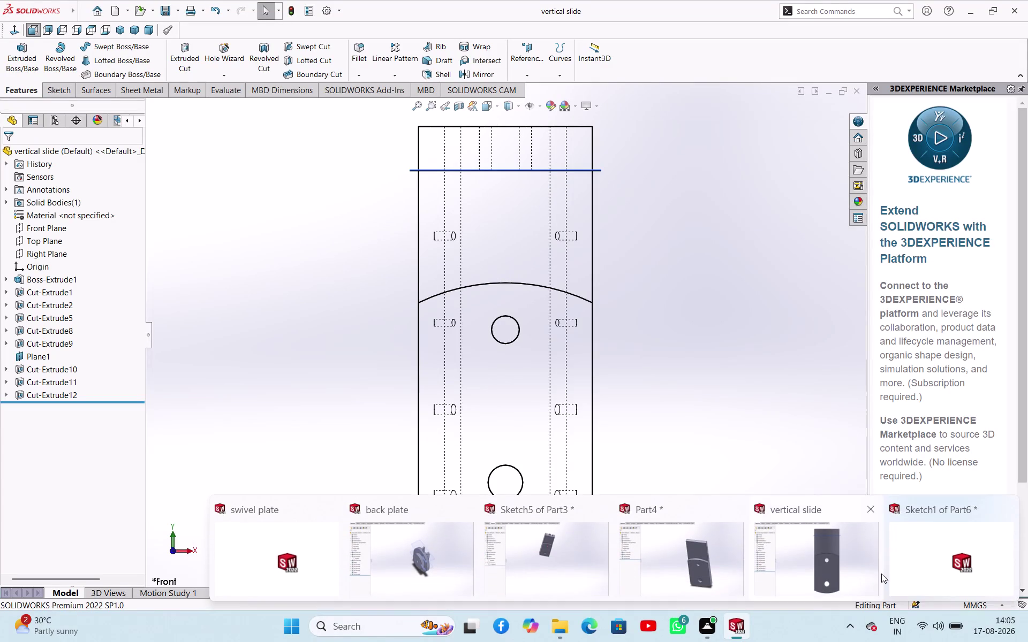
Switch to the 'Sketch1 of Part6' window from the taskbar.
click(926, 565)
scroll(up, 3)
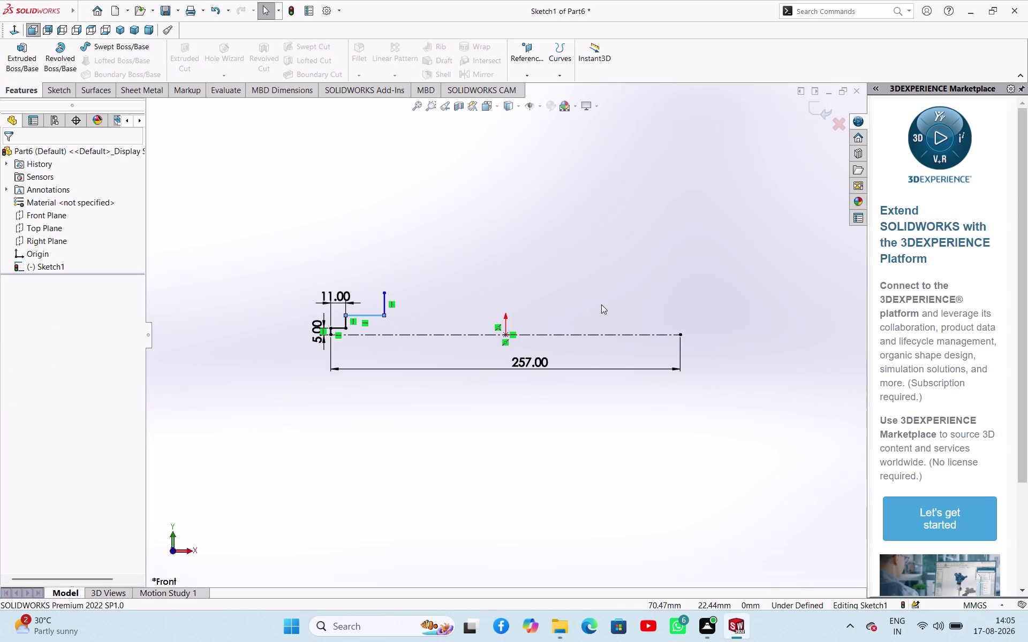
click(368, 321)
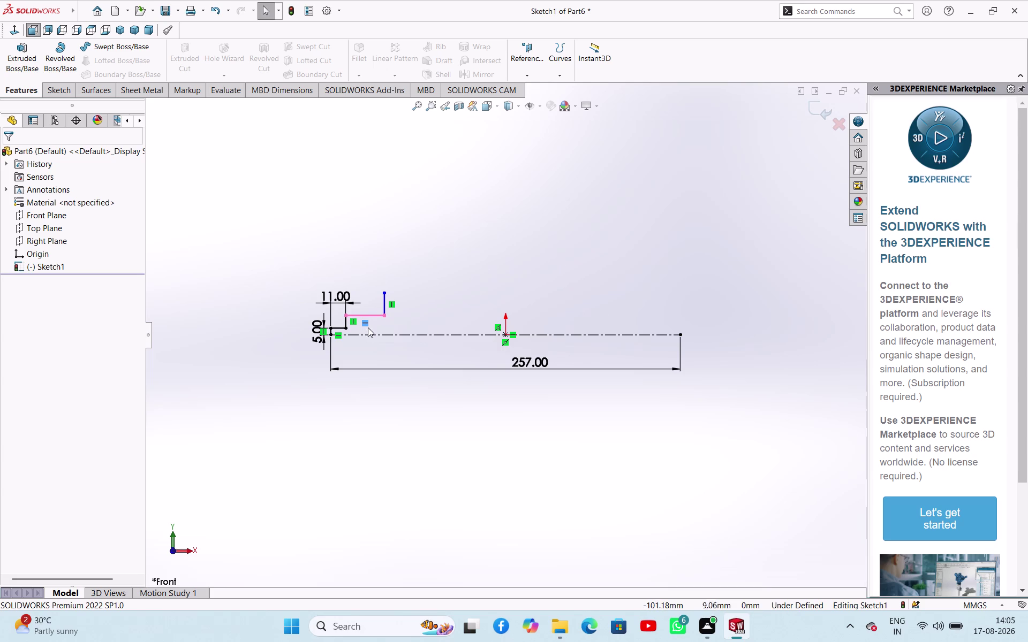
Dimension the raised step line 13/2 (6.5) from the centerline.
right_drag(443, 225, 494, 138)
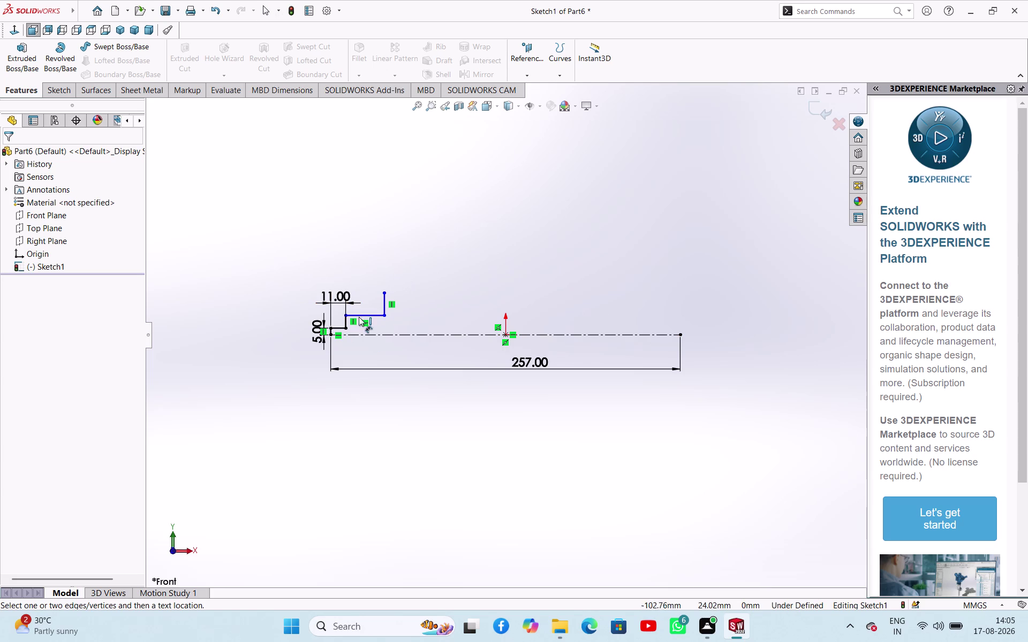
click(371, 316)
click(373, 336)
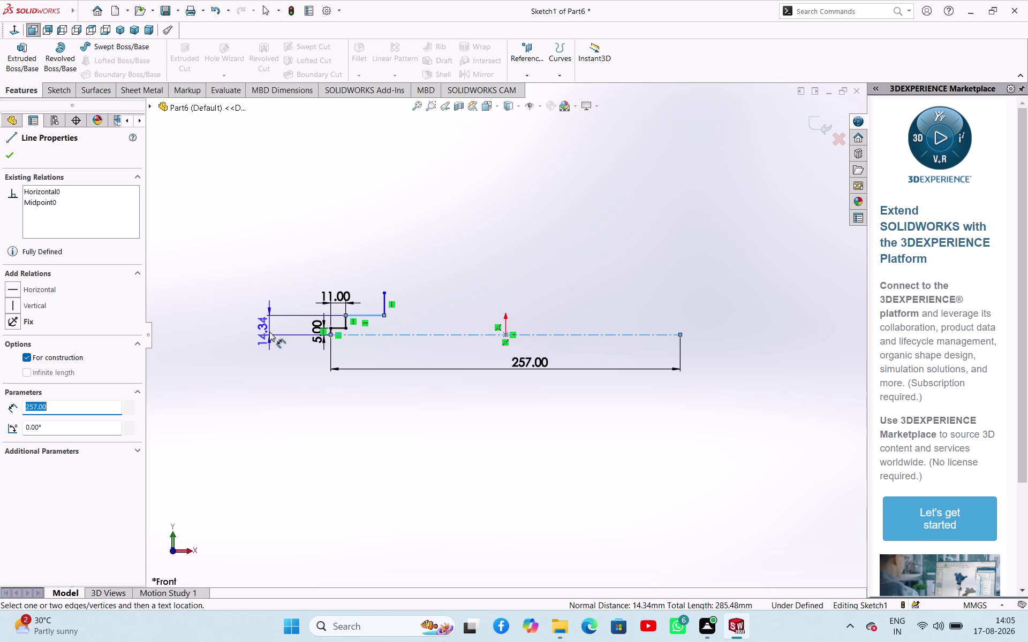
click(269, 332)
text(1)
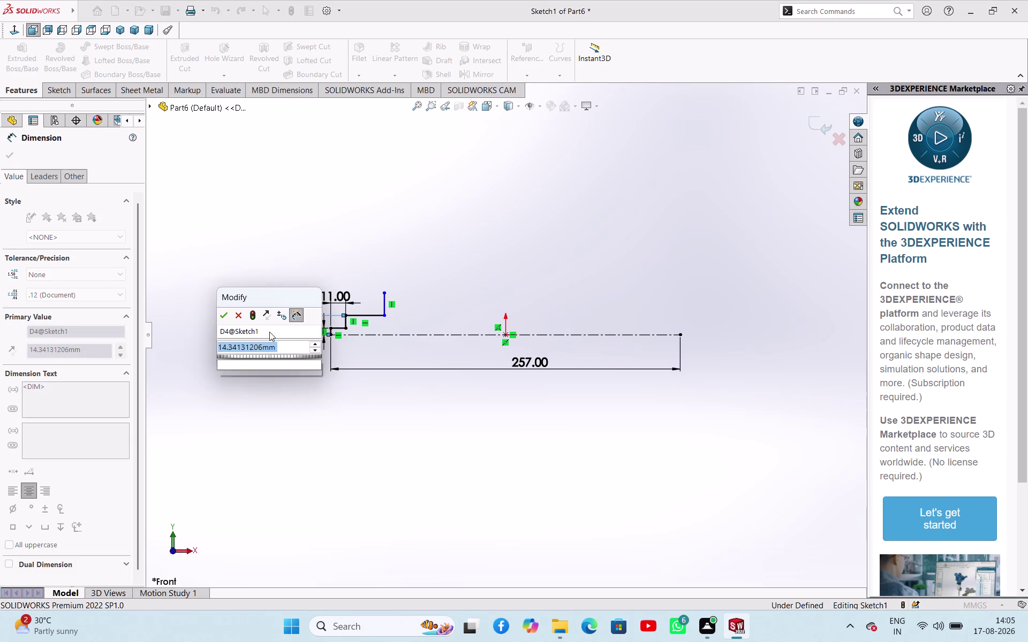
text(3/2)
key(Return)
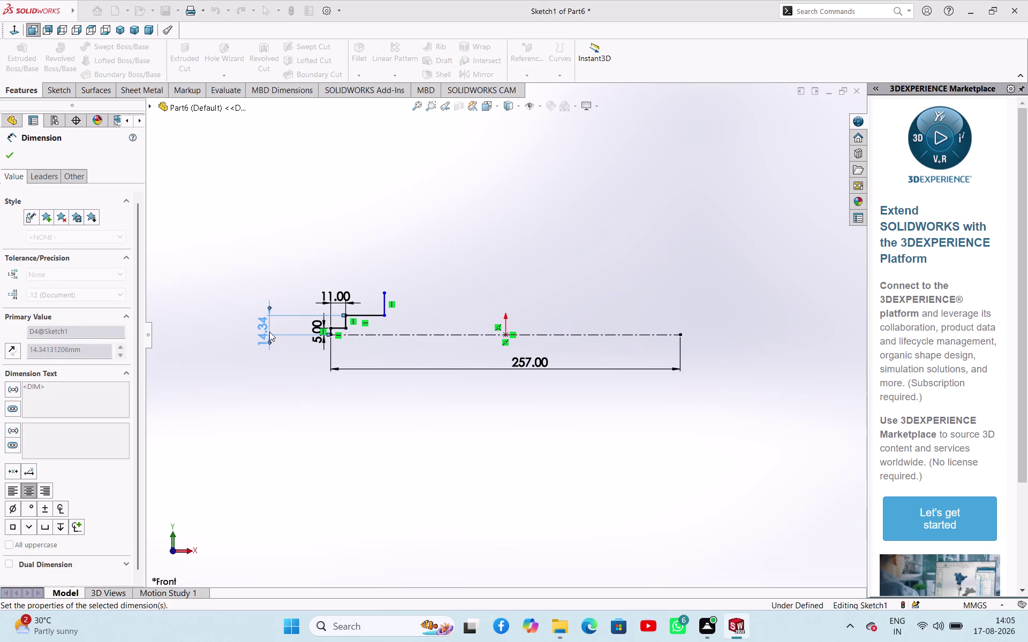
Dimension the next step's length as 24.
scroll(down, 3)
scroll(down, 3)
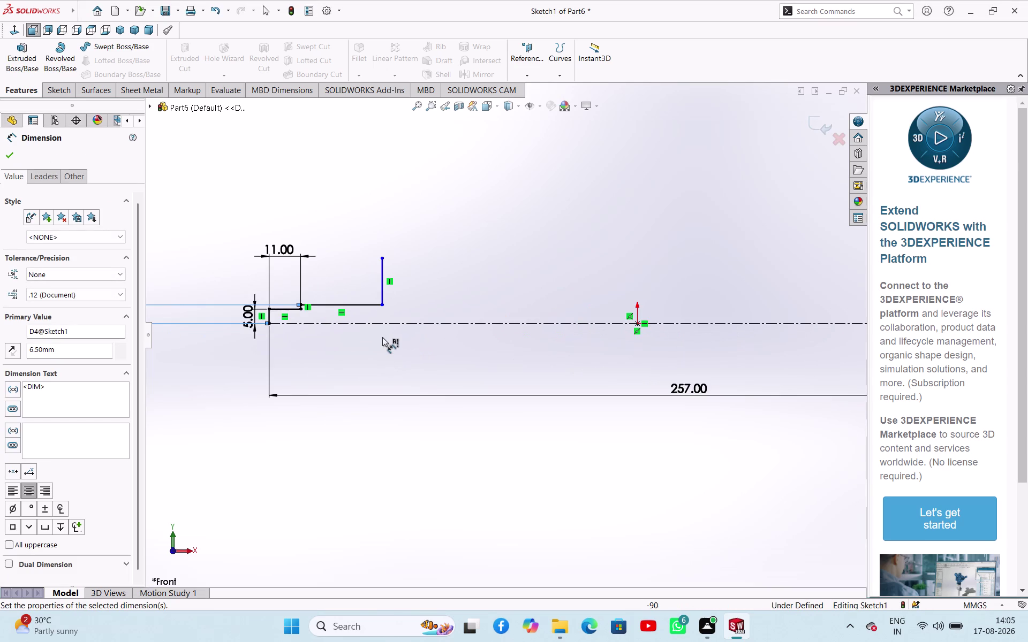
scroll(up, 3)
scroll(down, 3)
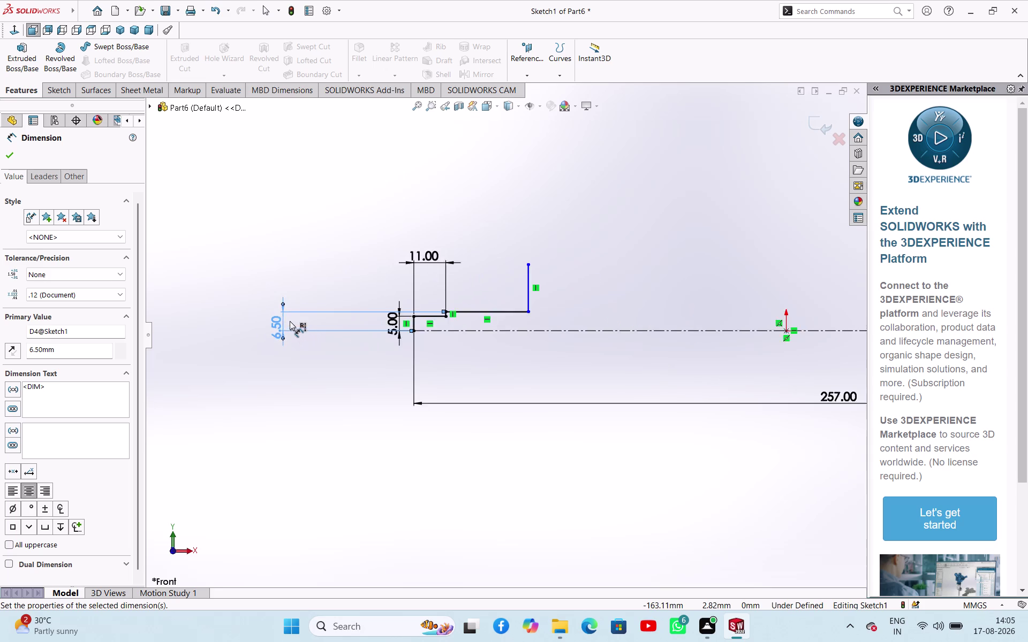
scroll(down, 3)
scroll(down, 3)
click(635, 369)
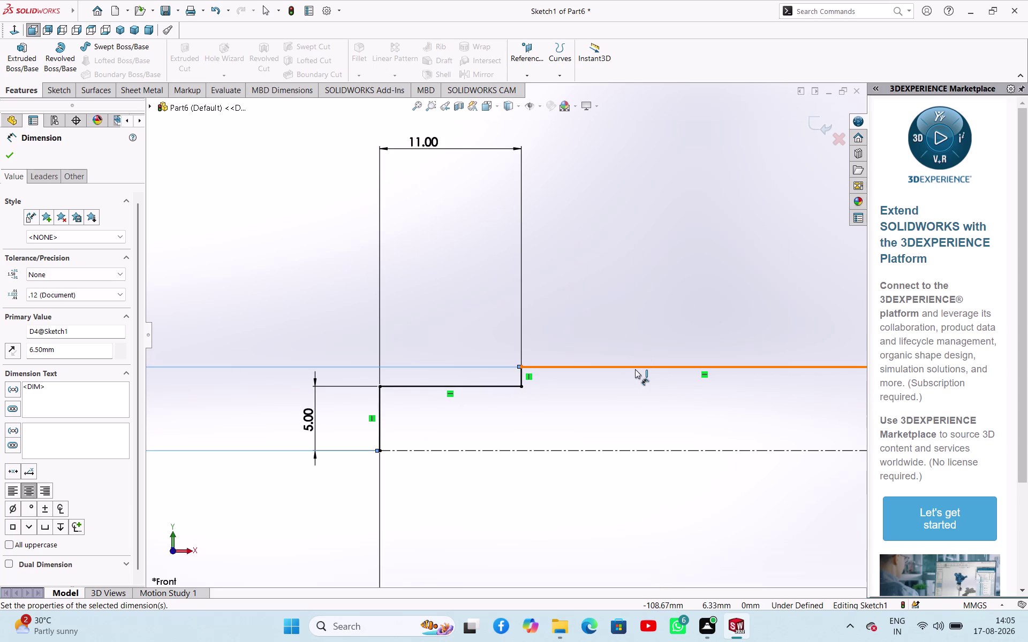
key(Escape)
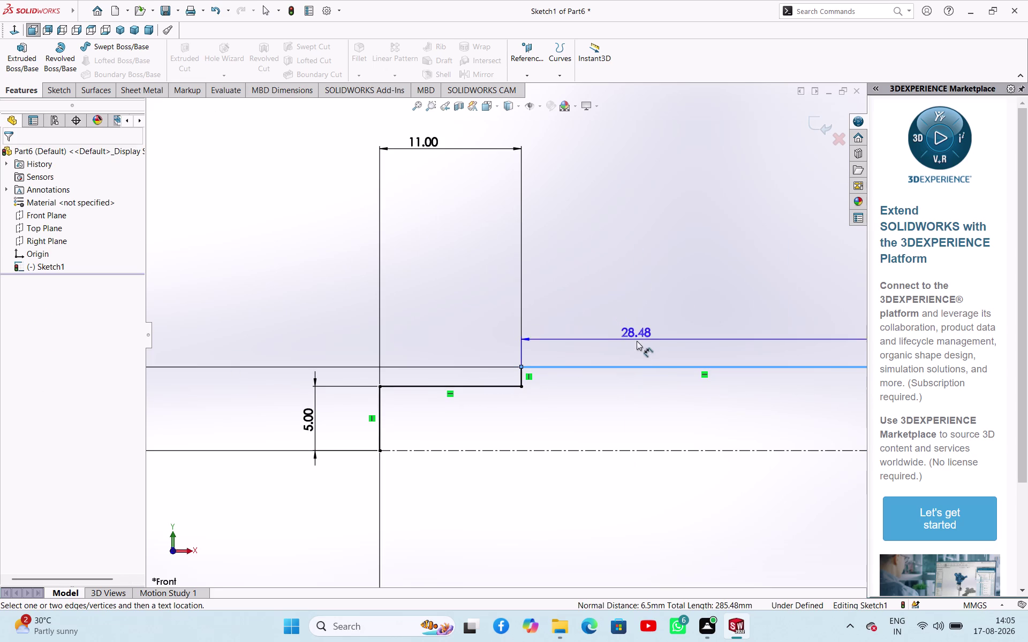
click(636, 289)
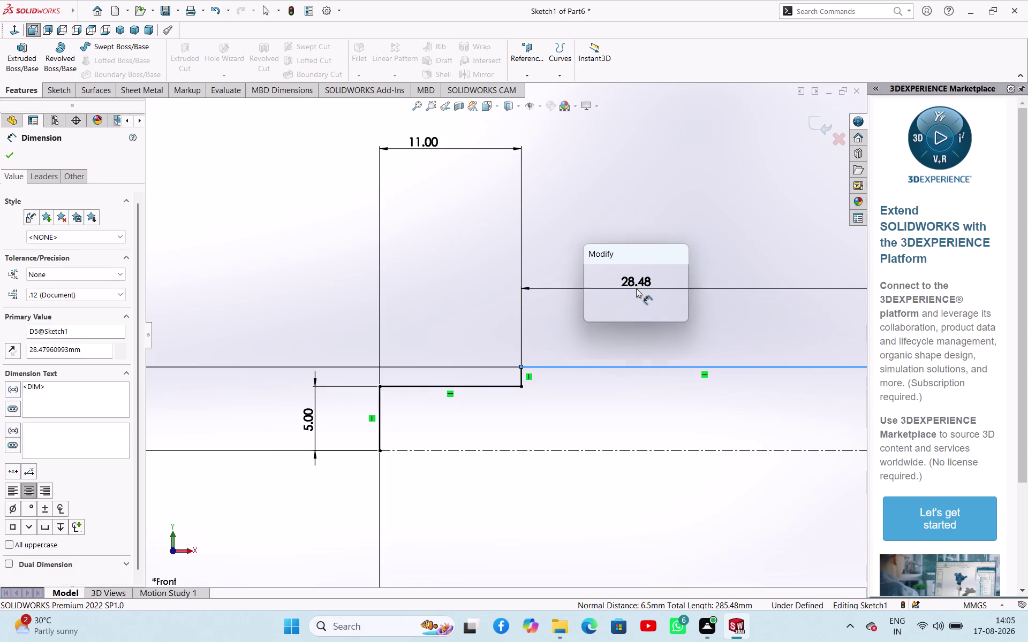
text(24)
key(Return)
Dimension the shoulder height as 8 from the centerline.
scroll(up, 3)
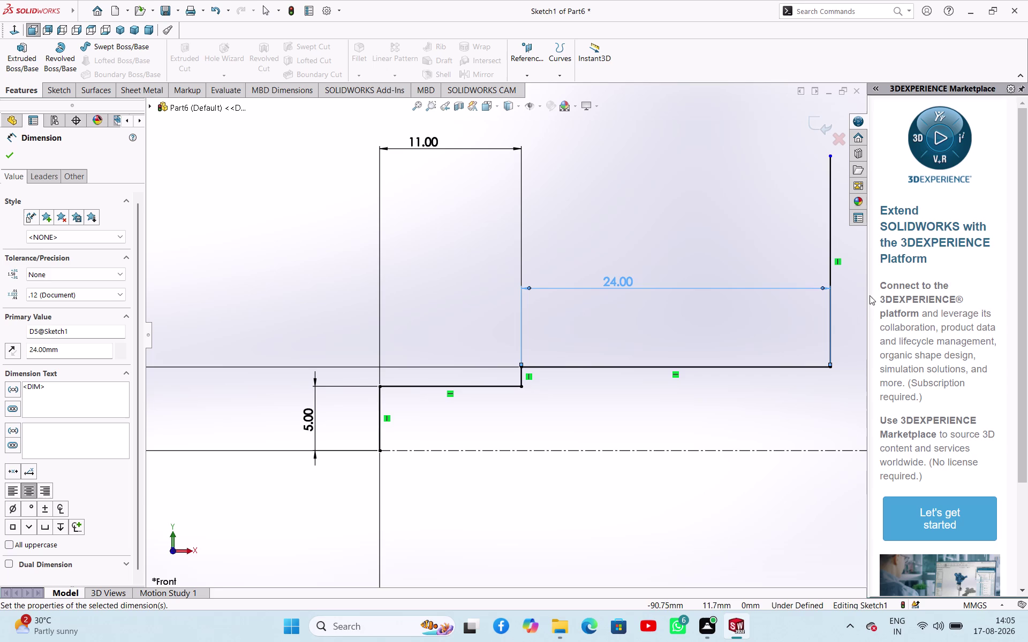
scroll(up, 3)
scroll(down, 3)
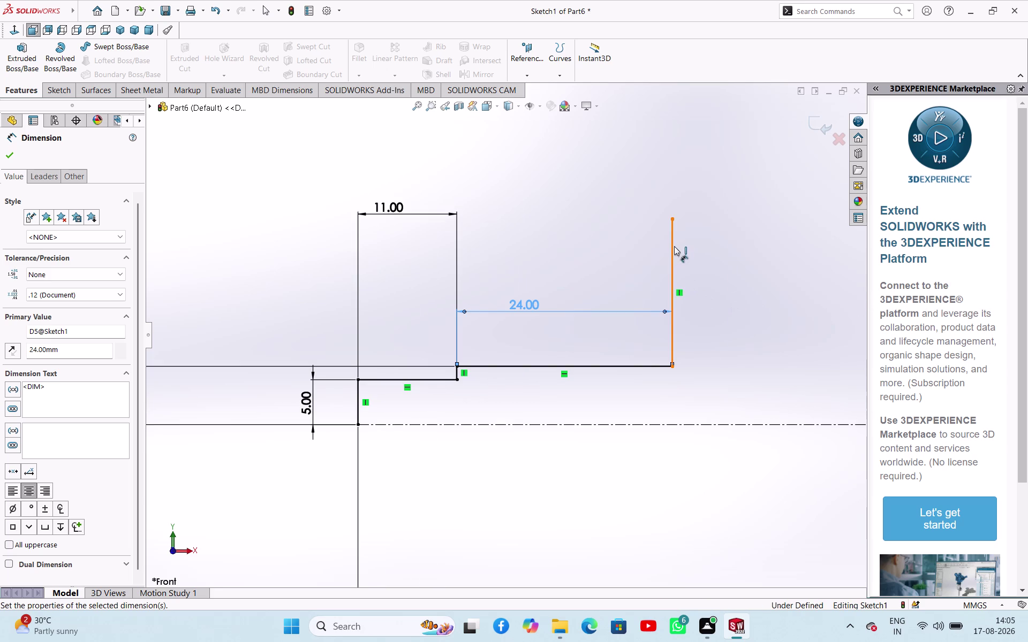
click(672, 218)
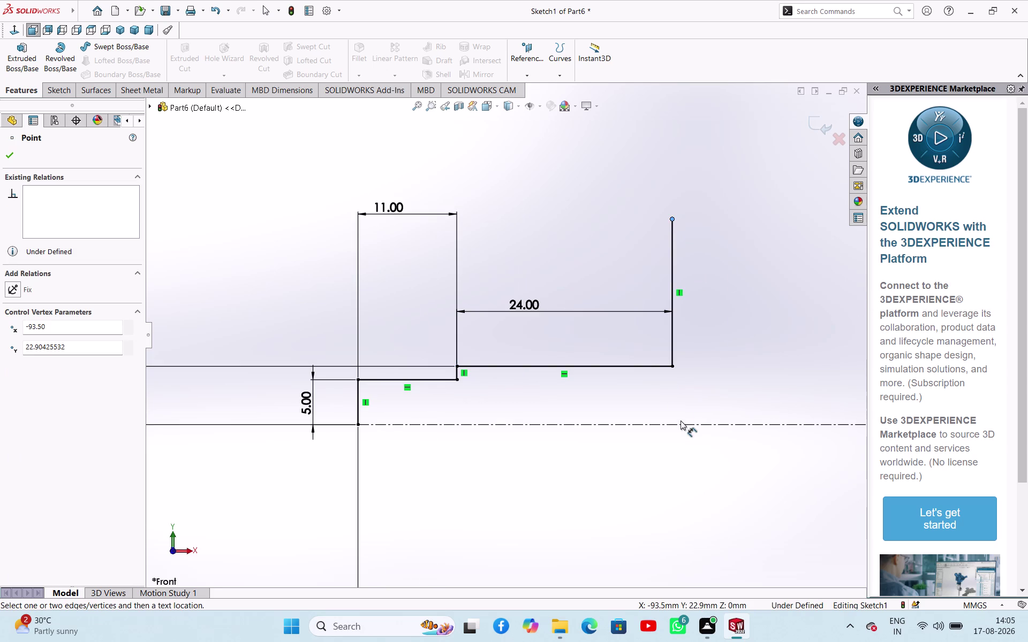
click(681, 428)
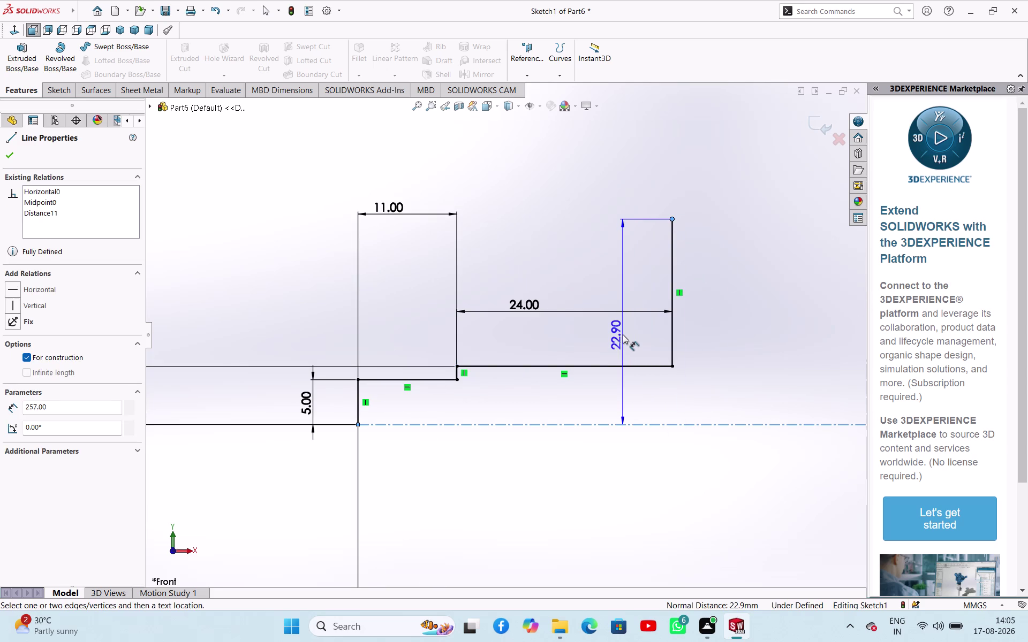
click(622, 335)
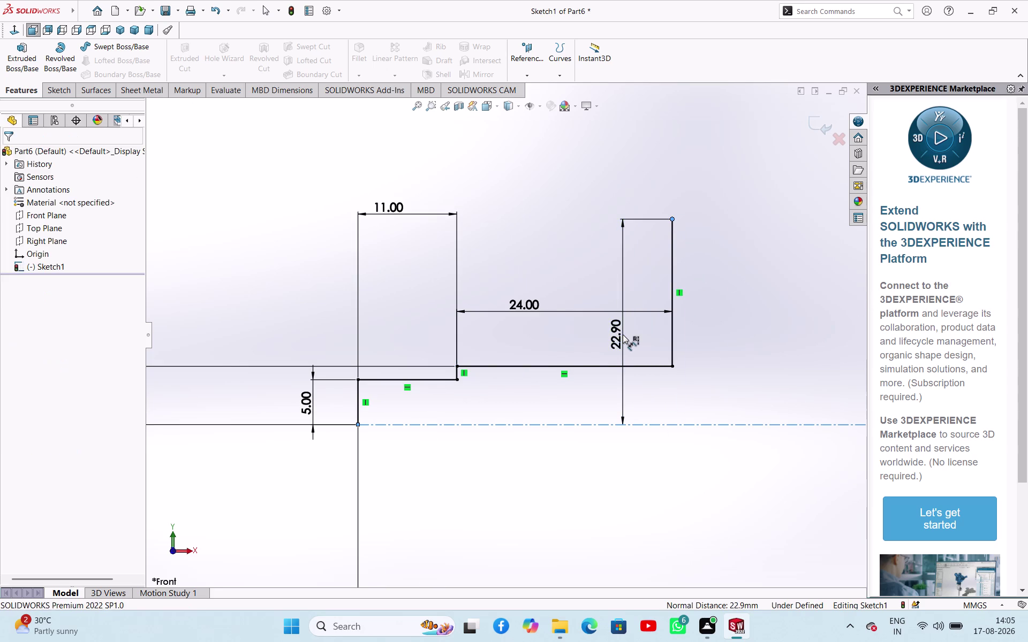
key(8)
key(Return)
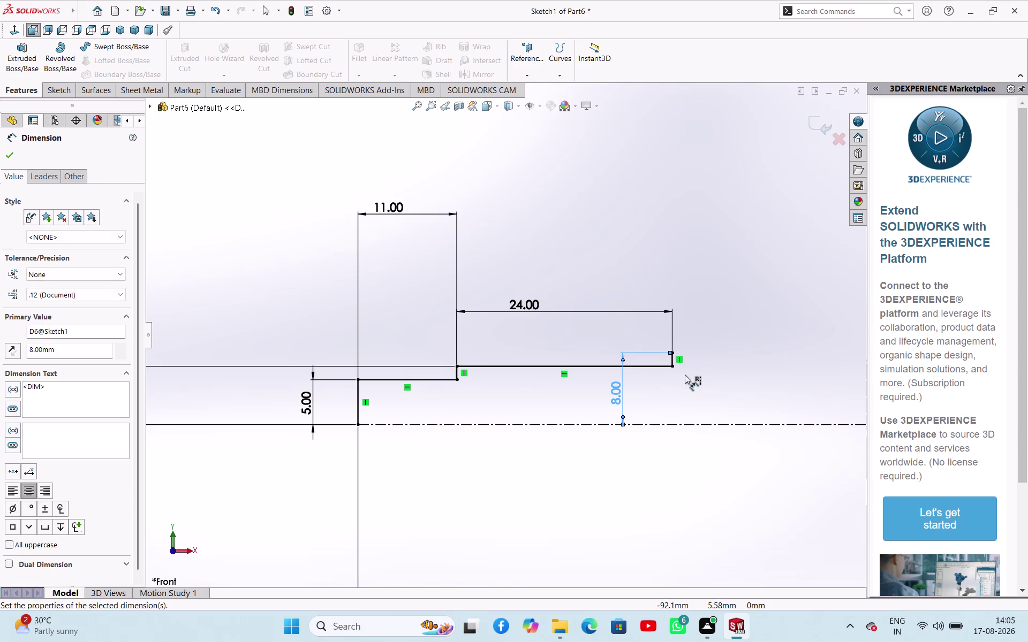
Finish adding dimensions and return to line sketching.
scroll(down, 3)
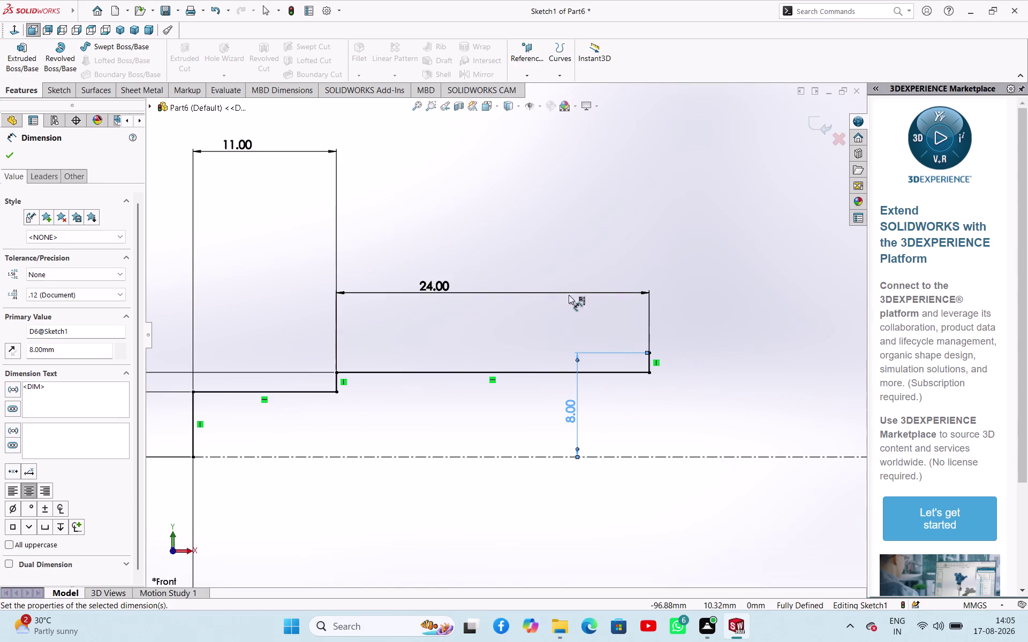
right_click(517, 260)
click(530, 290)
right_drag(664, 235, 607, 255)
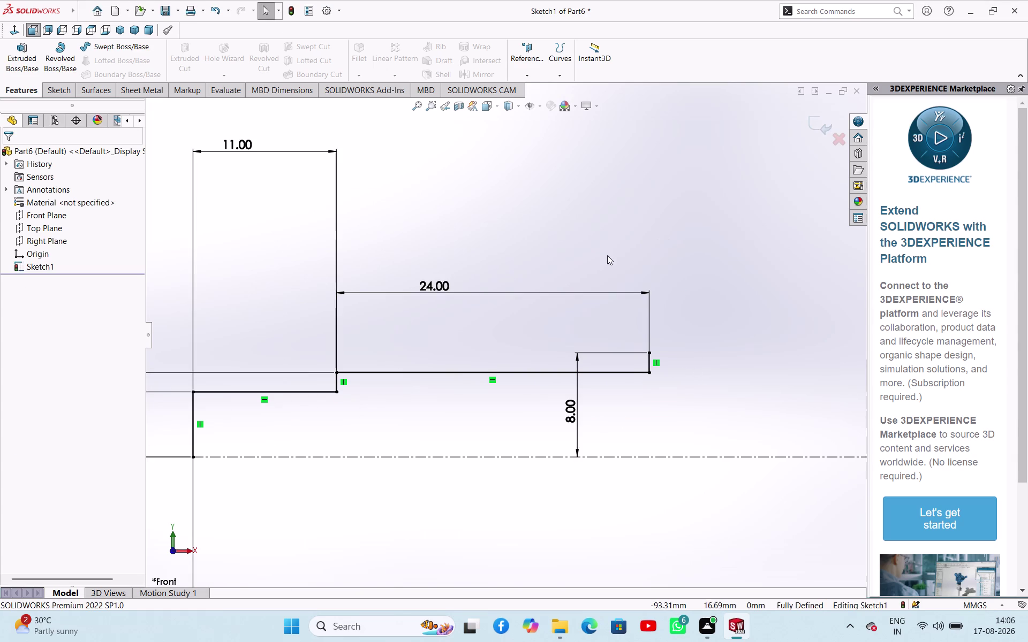
right_drag(607, 255, 606, 257)
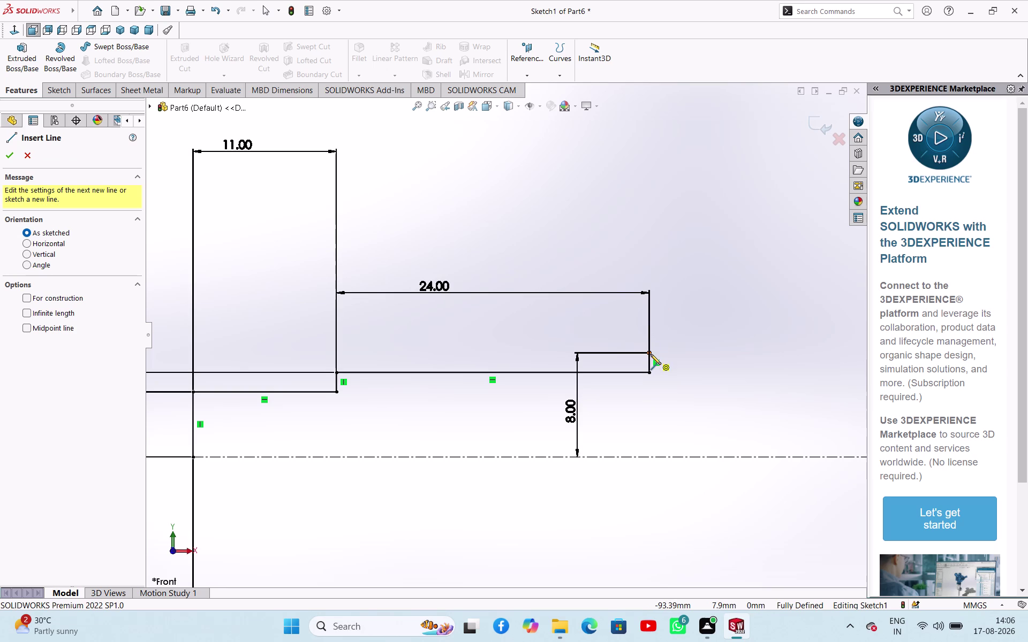
Sketch a stepped line chain past the shoulder that dips into a groove.
click(651, 354)
click(690, 351)
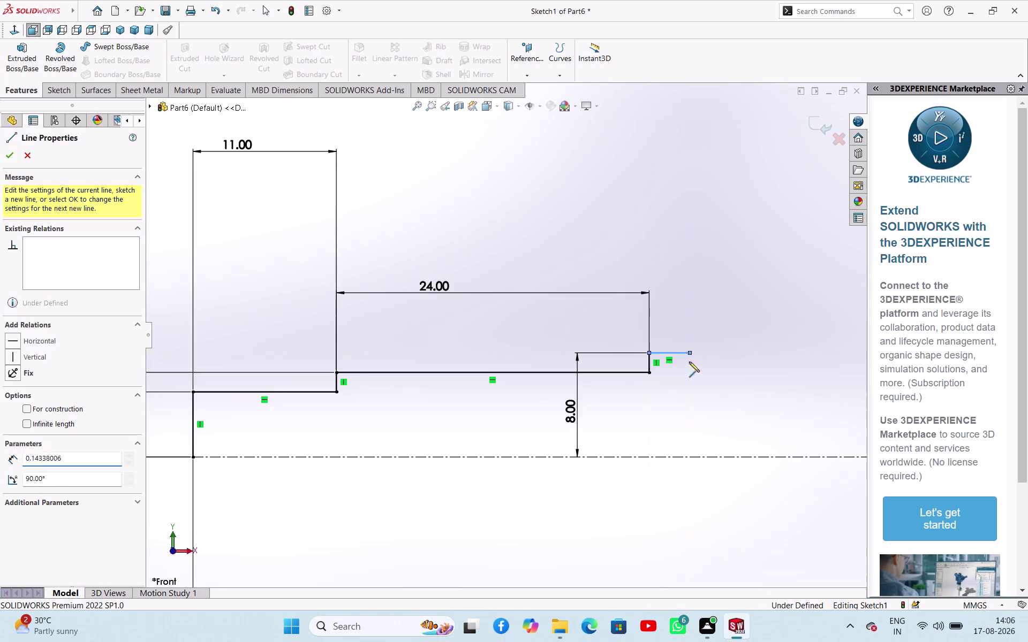
click(689, 390)
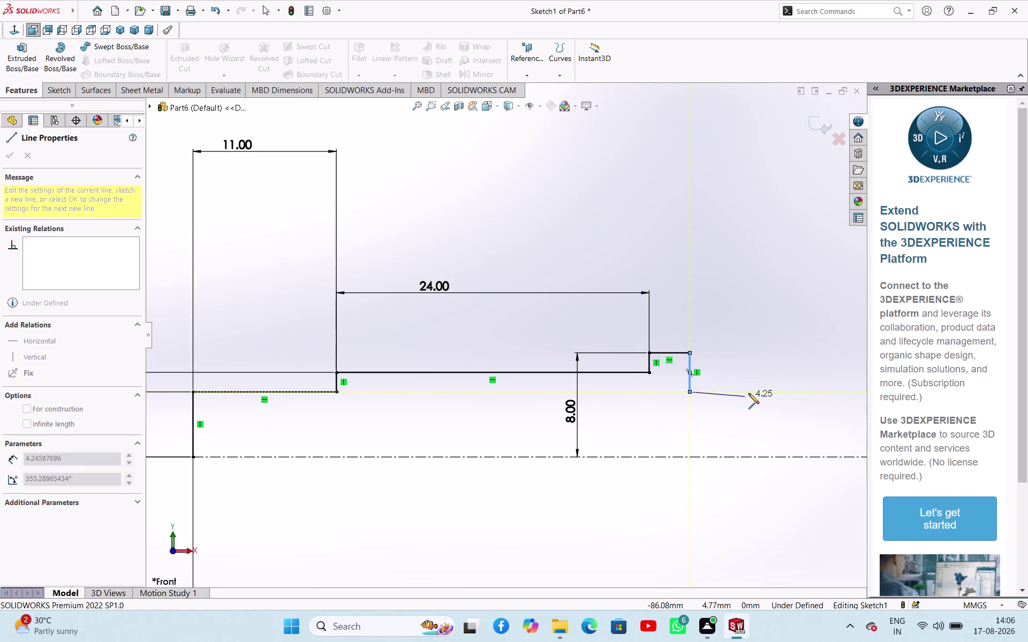
click(753, 391)
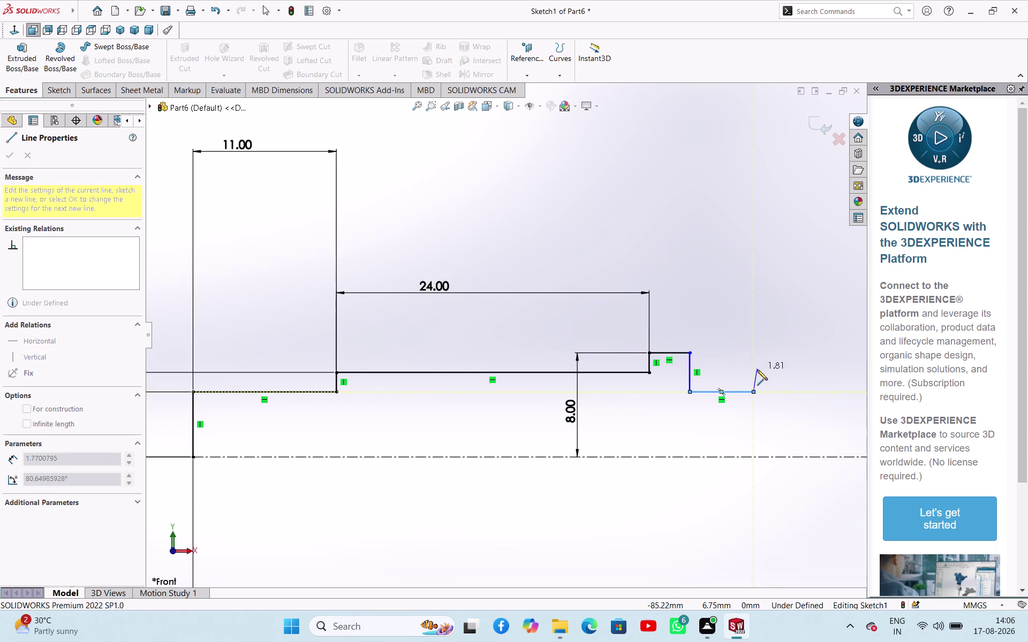
click(753, 374)
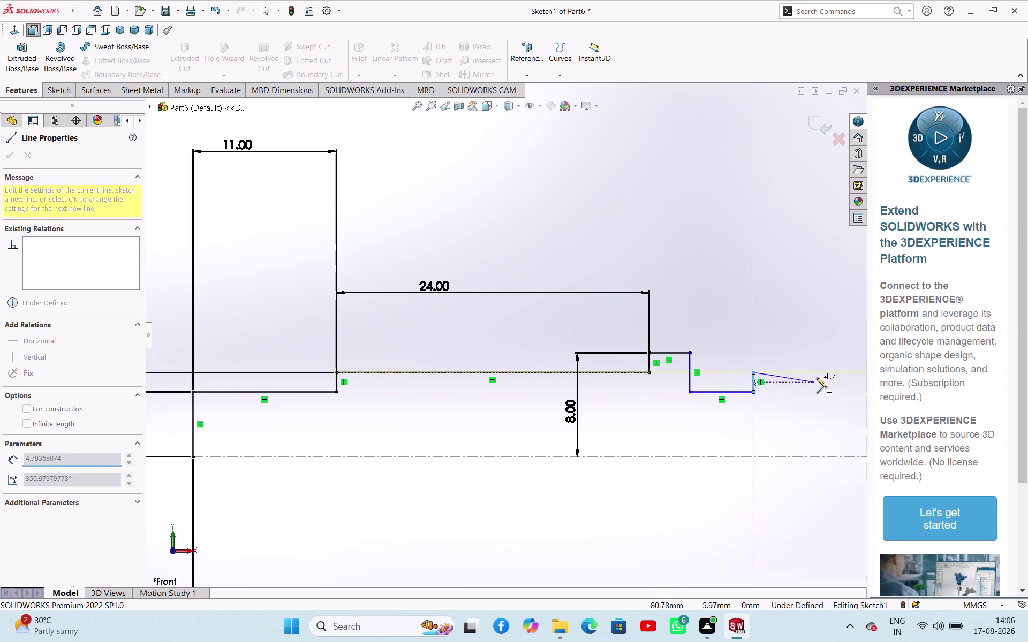
click(831, 374)
right_click(809, 248)
click(815, 258)
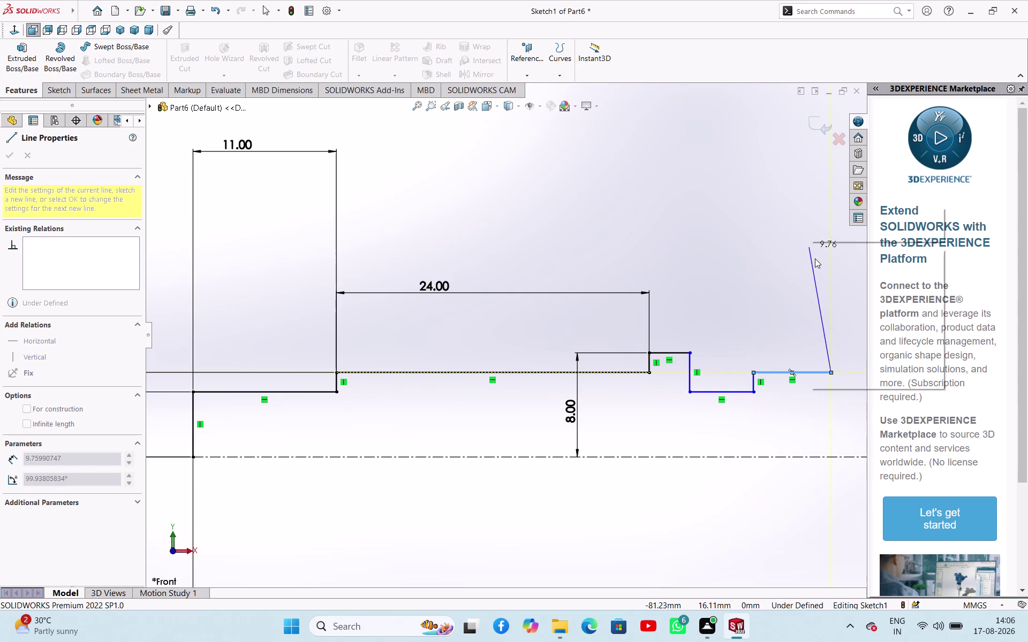
Dimension the short top segment's length as 6.
right_drag(792, 293, 799, 212)
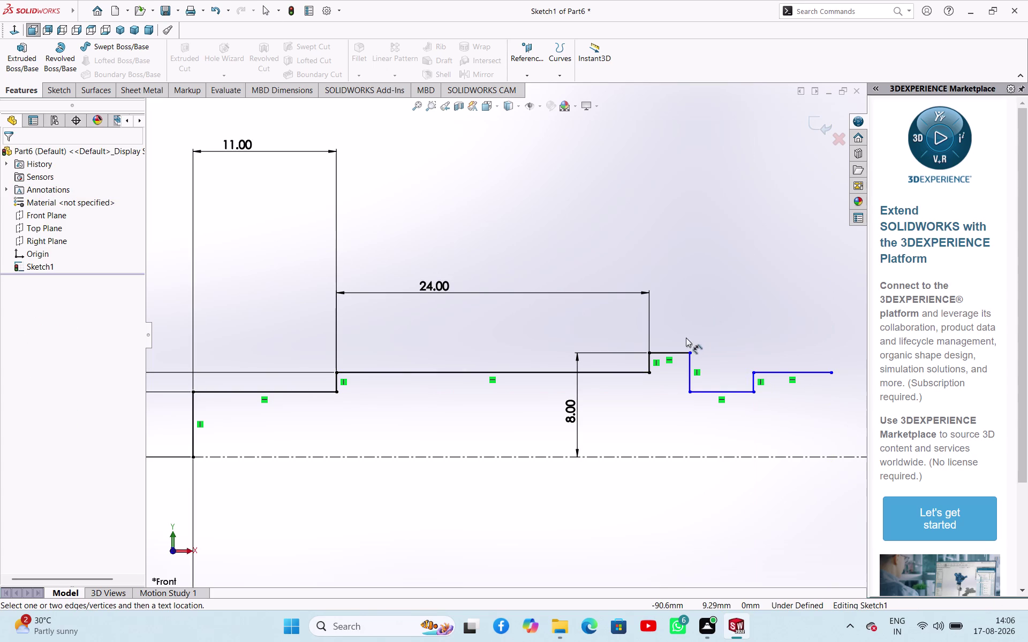
click(674, 354)
click(694, 305)
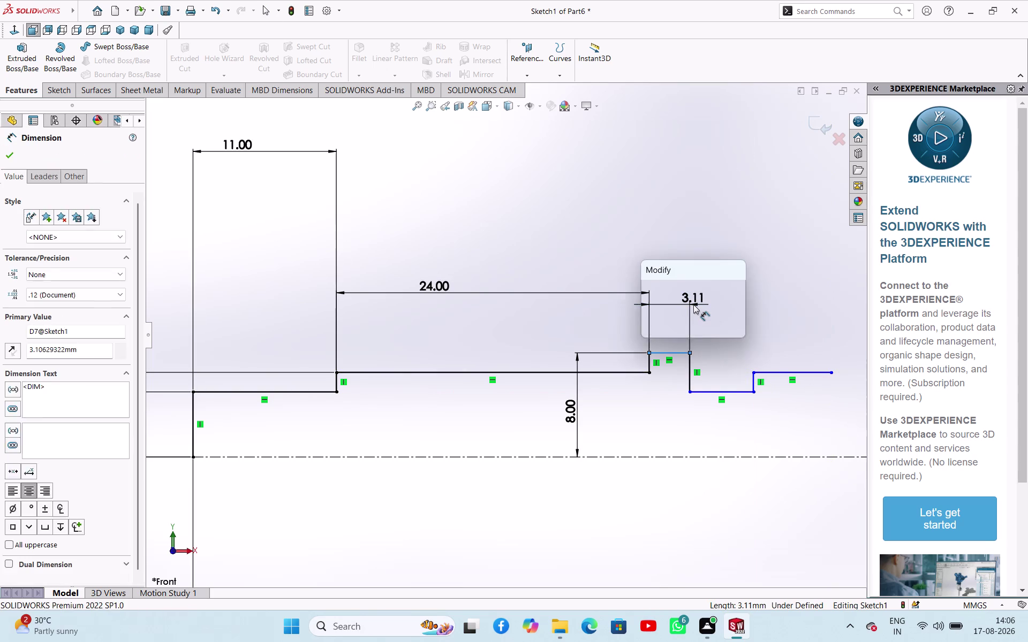
key(6)
key(Return)
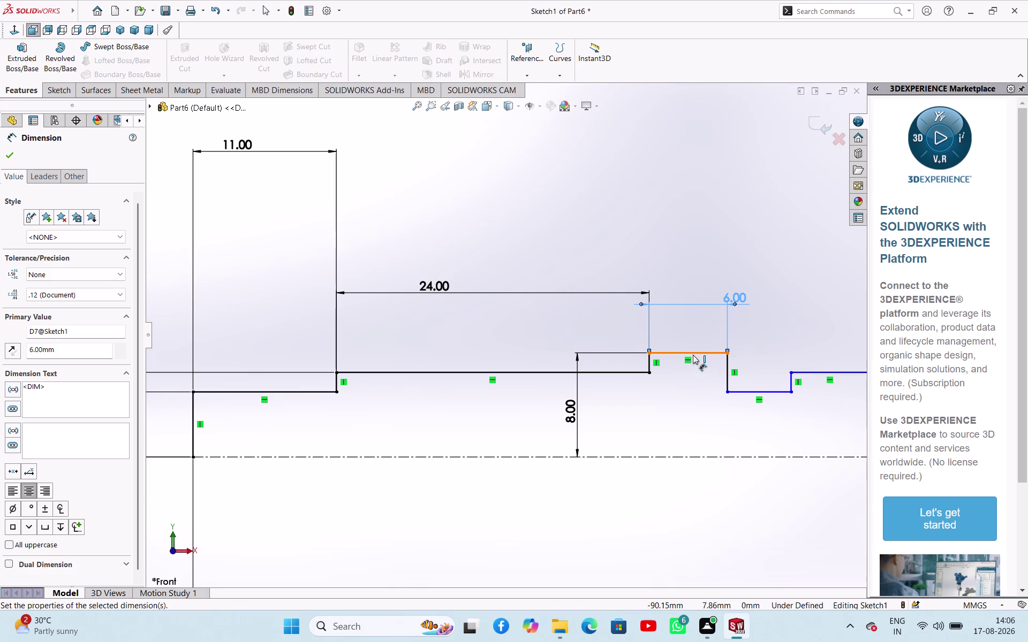
Try a centerline height dimension on that segment, then discard it as redundant.
click(693, 355)
click(680, 455)
click(659, 423)
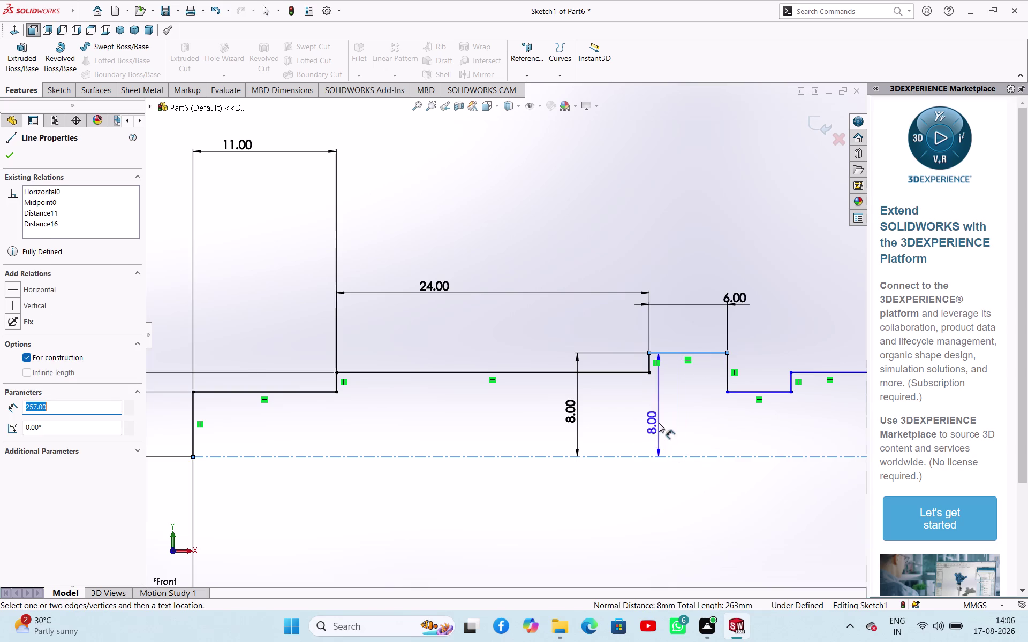
key(1)
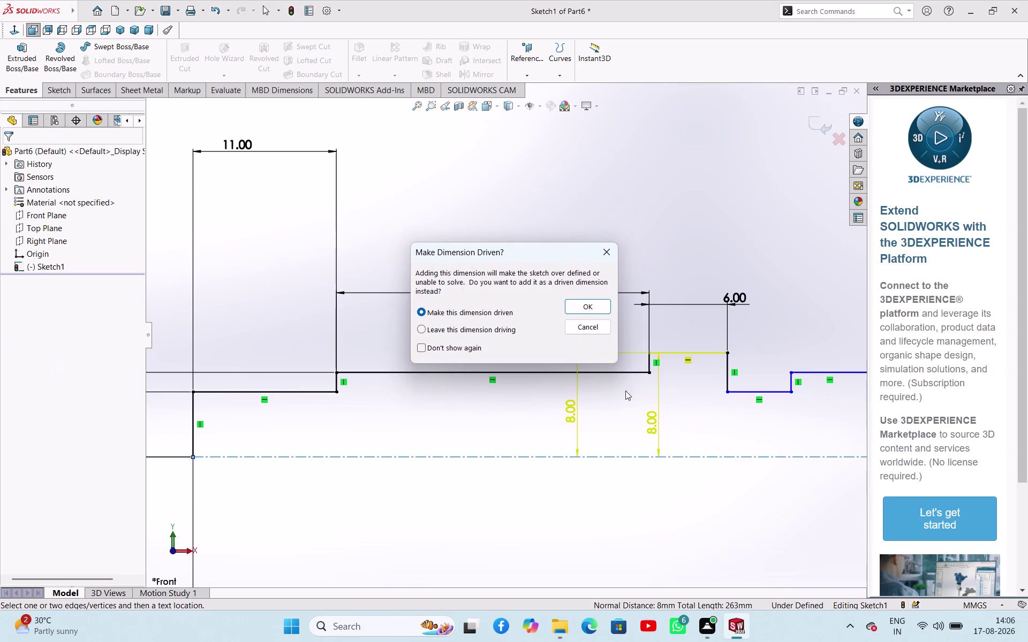
click(597, 324)
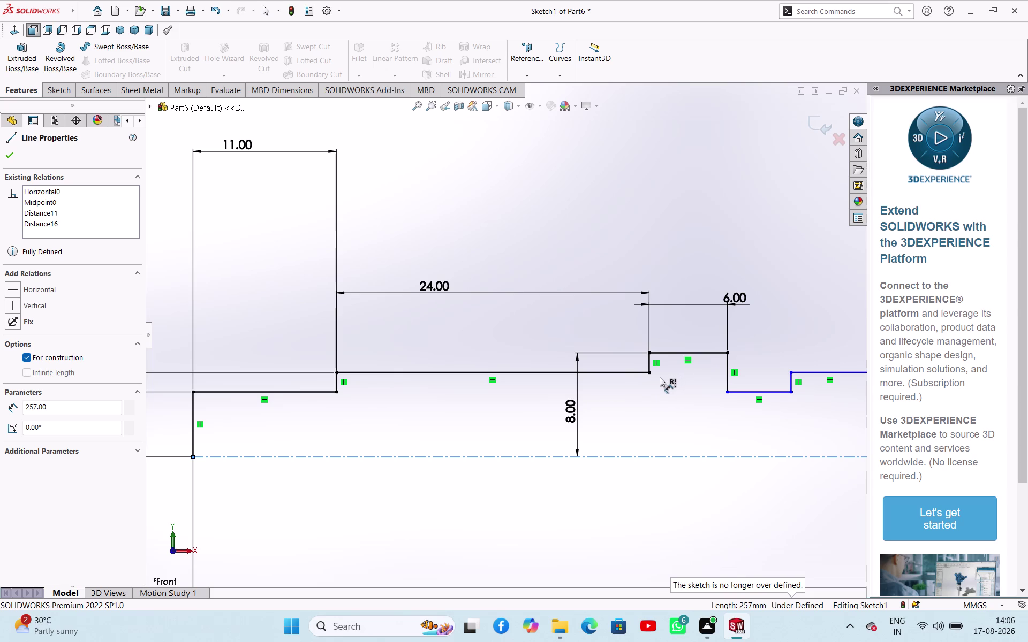
key(Escape)
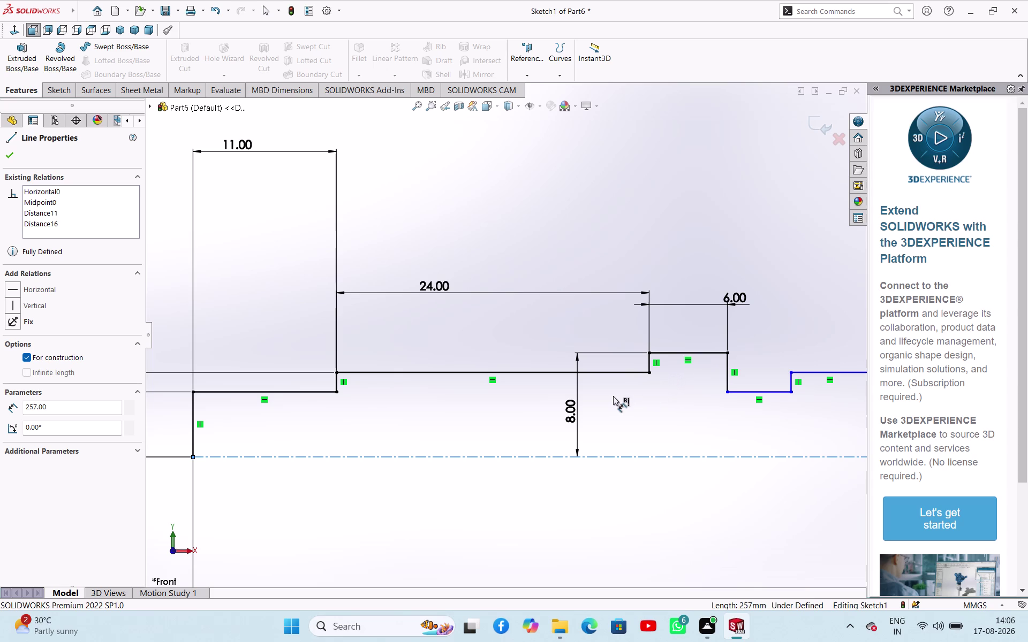
key(Escape)
key(Escape)
Delete the 8 mm shoulder height dimension.
click(576, 406)
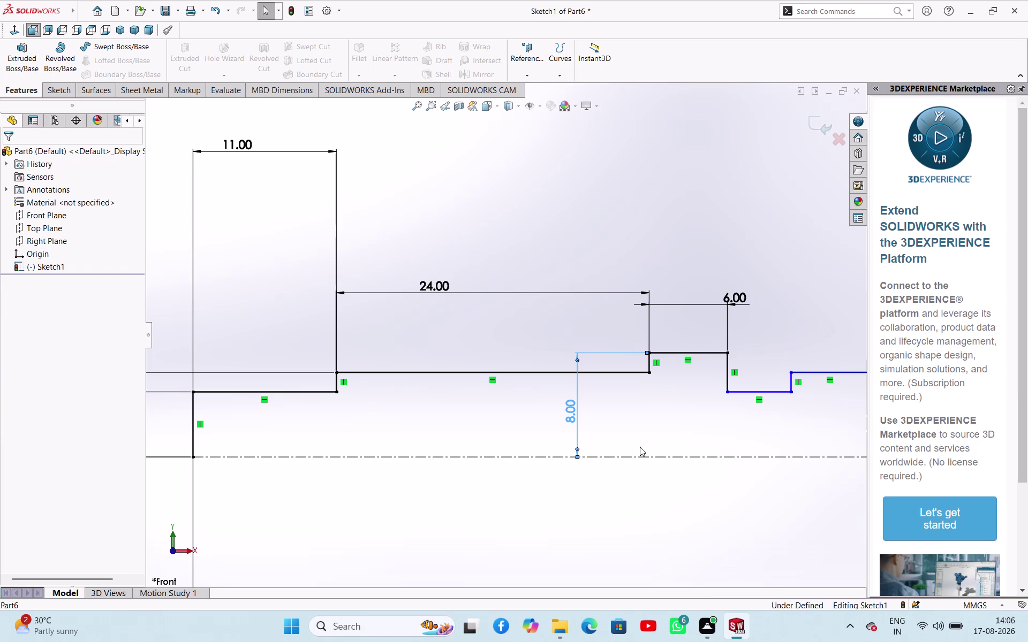
key(Delete)
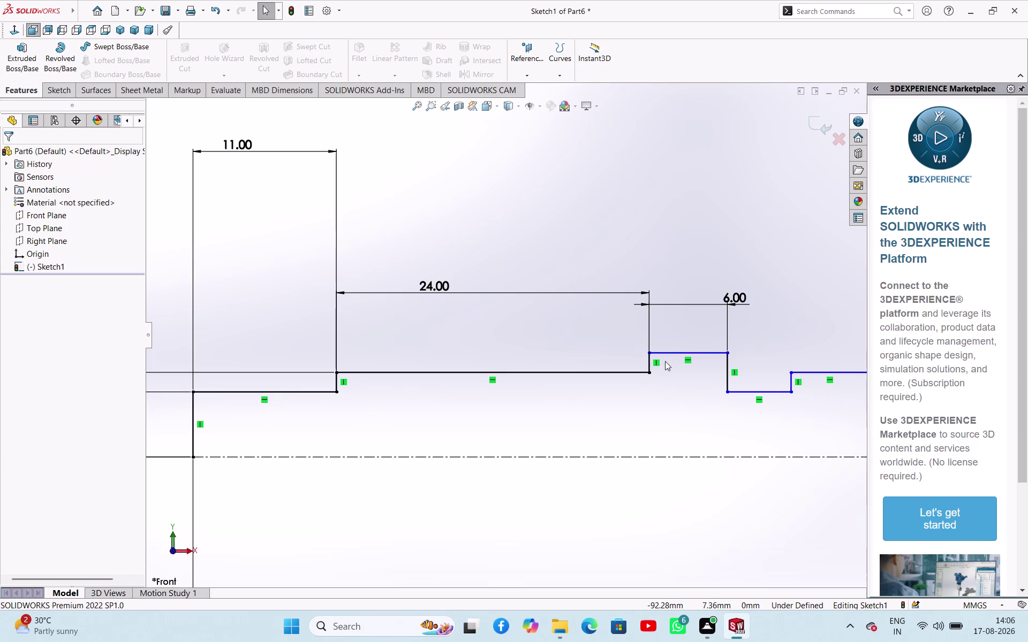
scroll(up, 3)
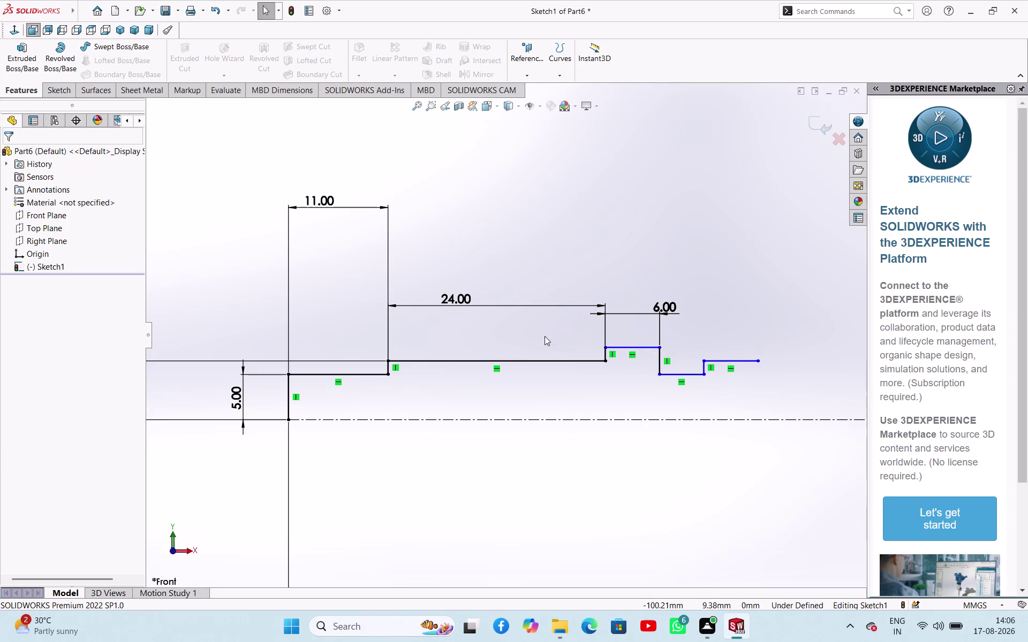
Attempt a 6.50 height dimension on the second step and dismiss the over-defining warning.
right_drag(517, 336, 571, 274)
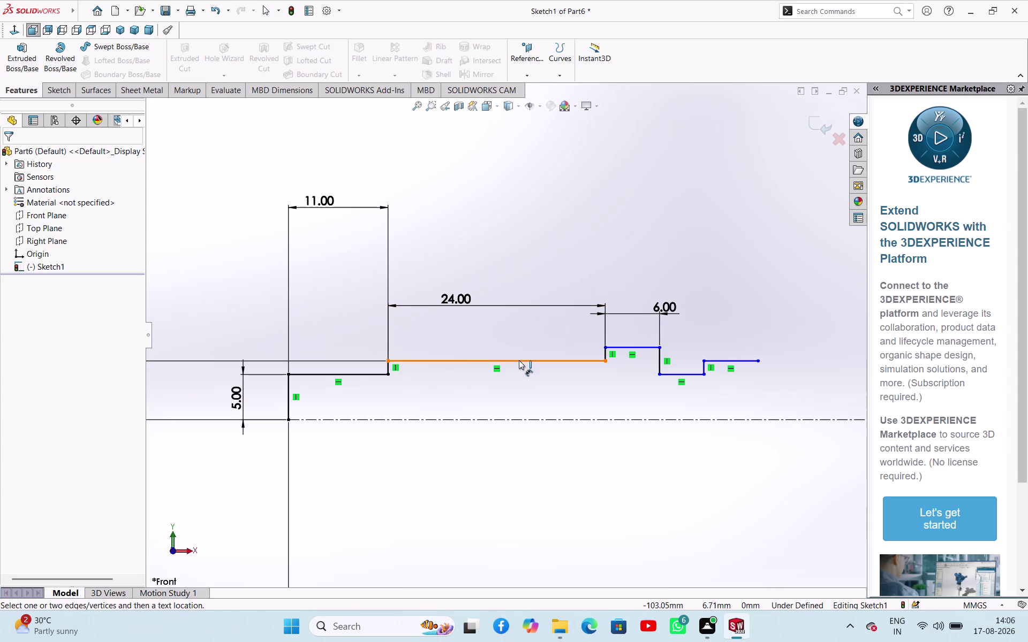
click(519, 362)
click(503, 421)
click(504, 400)
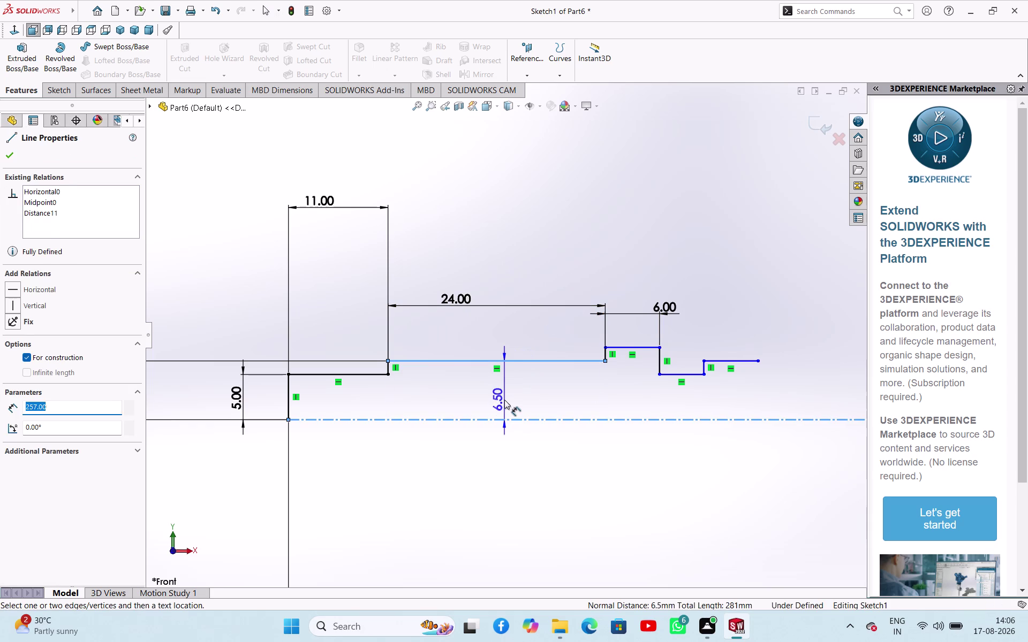
click(607, 256)
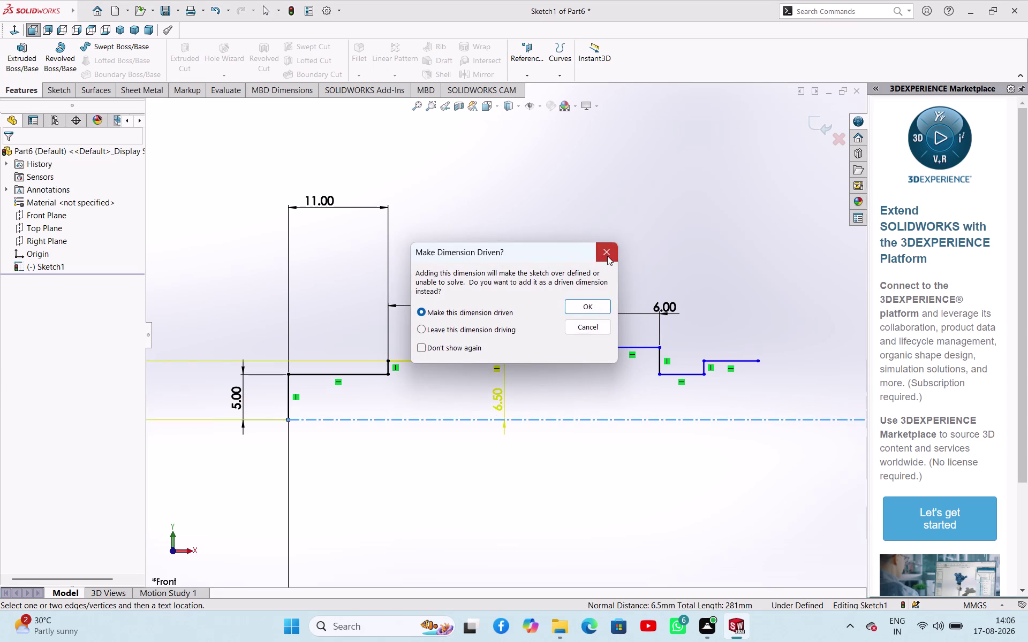
click(552, 306)
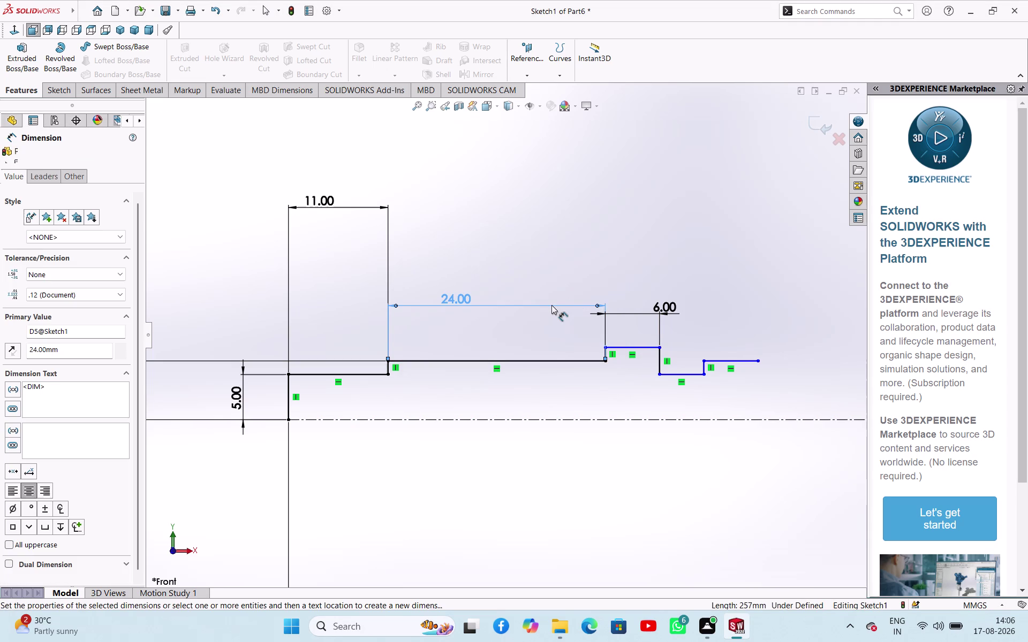
Delete the 24, 6, 11 and 5 mm dimensions from the profile.
key(Delete)
click(636, 313)
key(Delete)
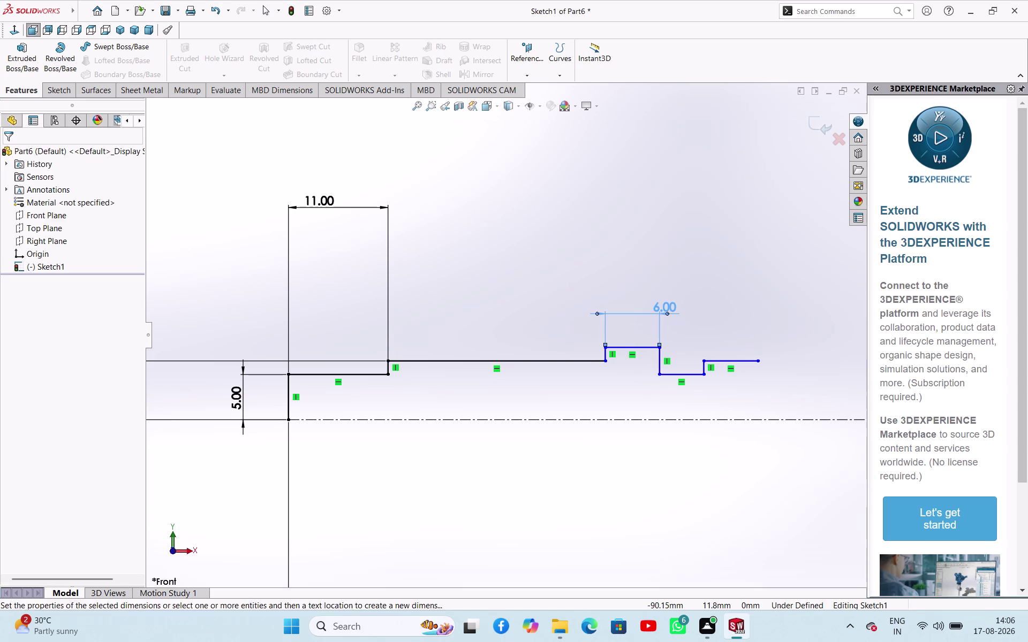
click(325, 198)
key(Delete)
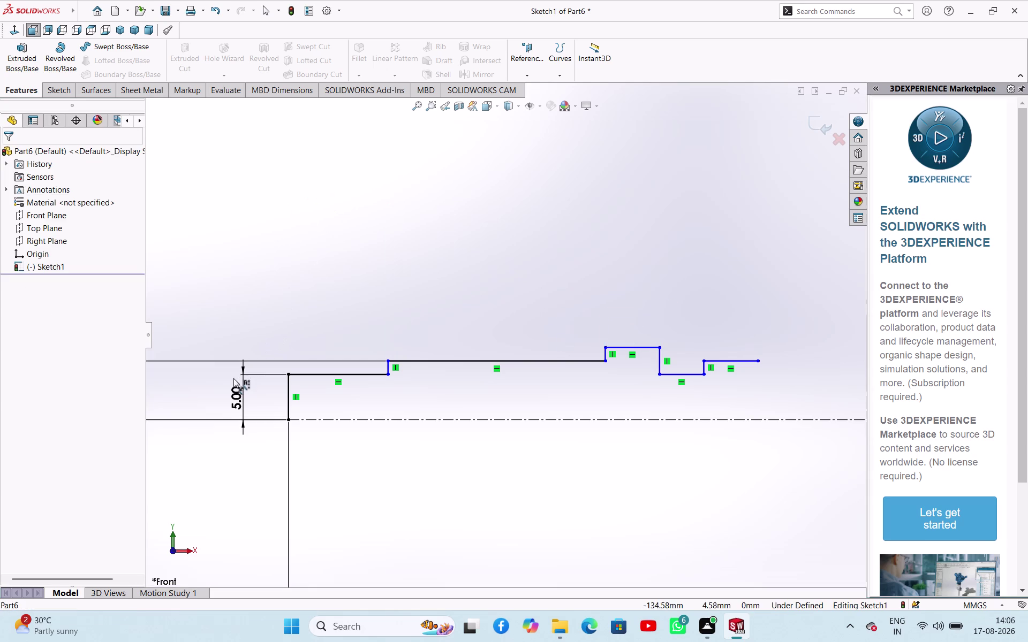
click(242, 384)
key(Delete)
click(248, 361)
key(Delete)
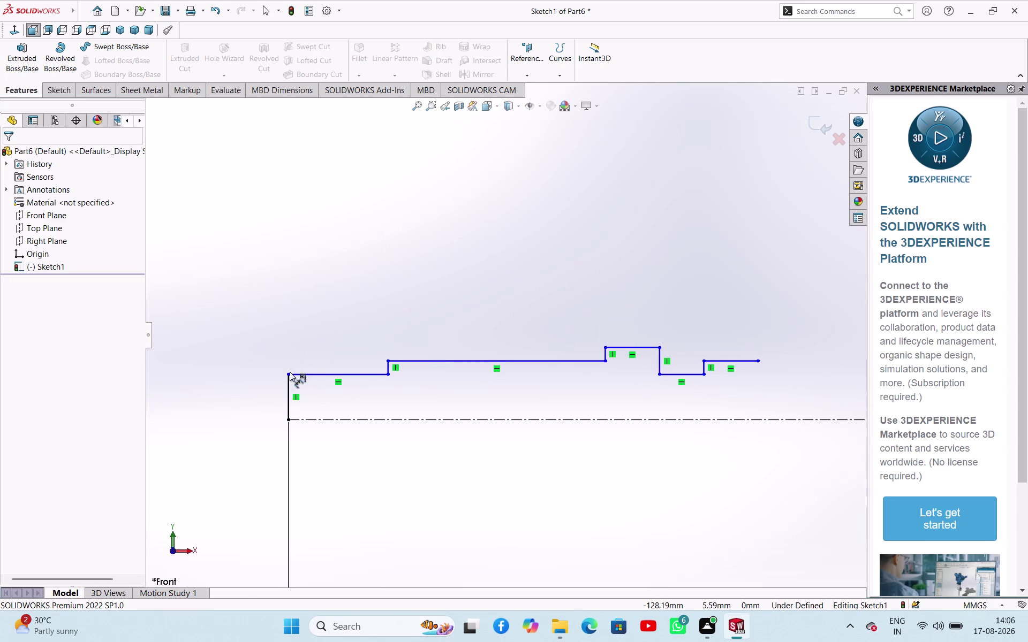
click(290, 387)
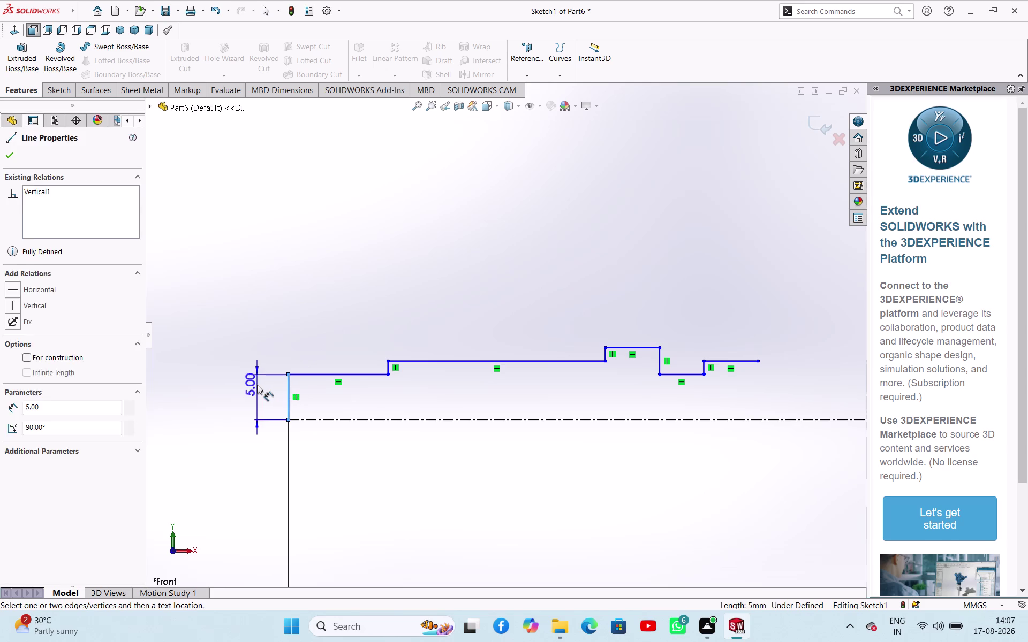
Dimension the first vertical line as 5 and the first step as 11 long.
click(257, 385)
click(214, 370)
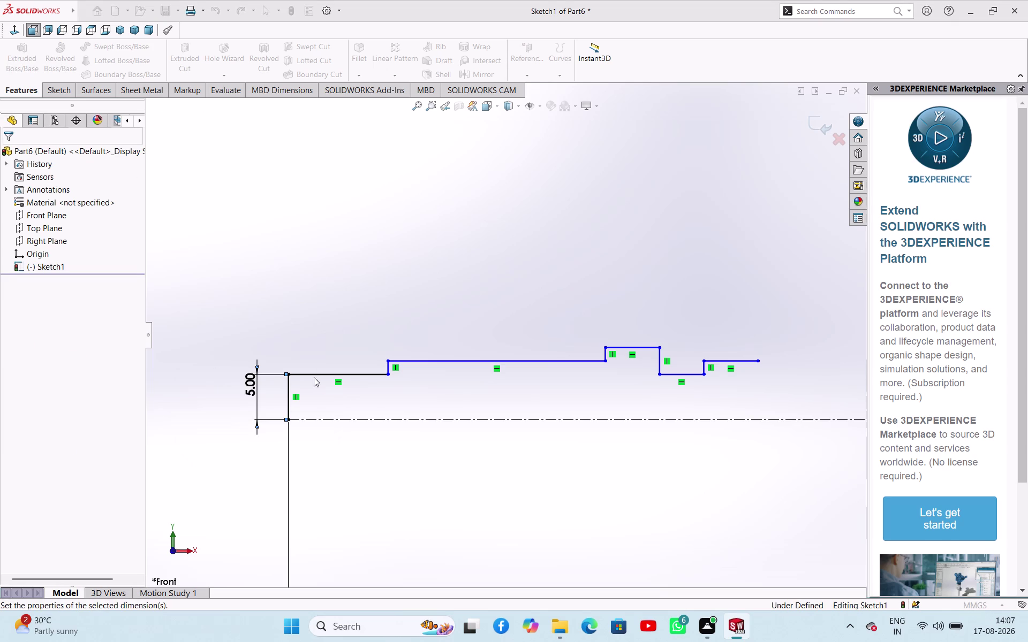
click(322, 372)
click(322, 337)
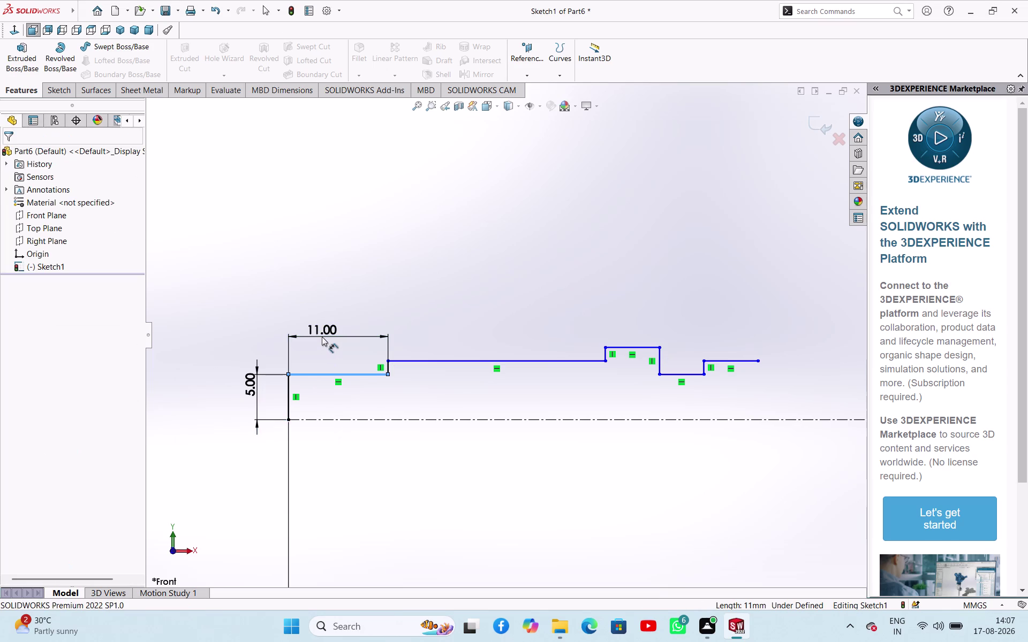
click(275, 323)
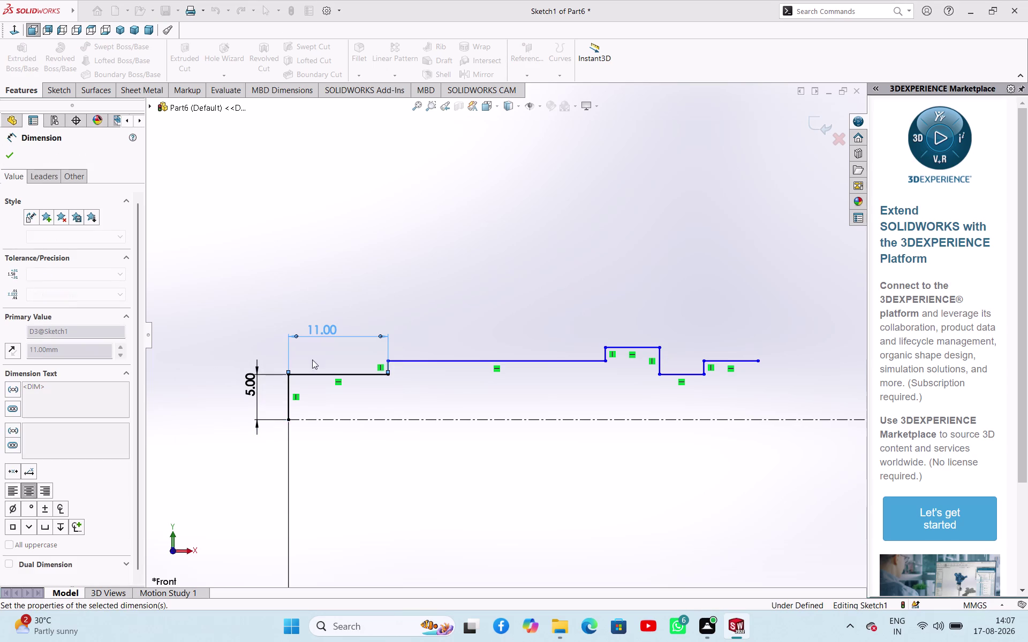
Dimension the second step 6.5 from the centerline.
click(413, 362)
click(416, 418)
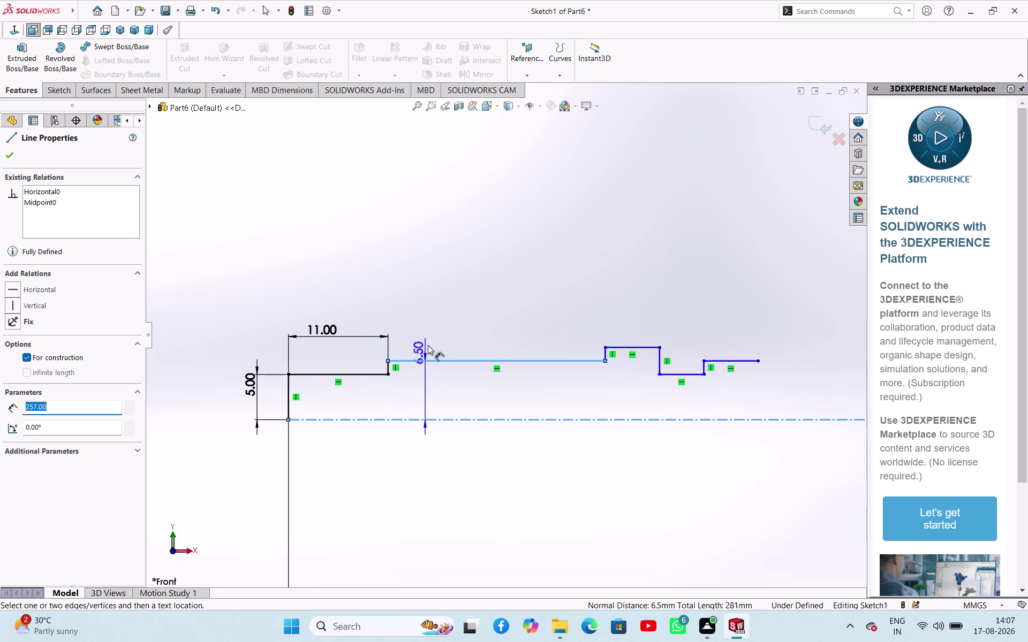
click(431, 314)
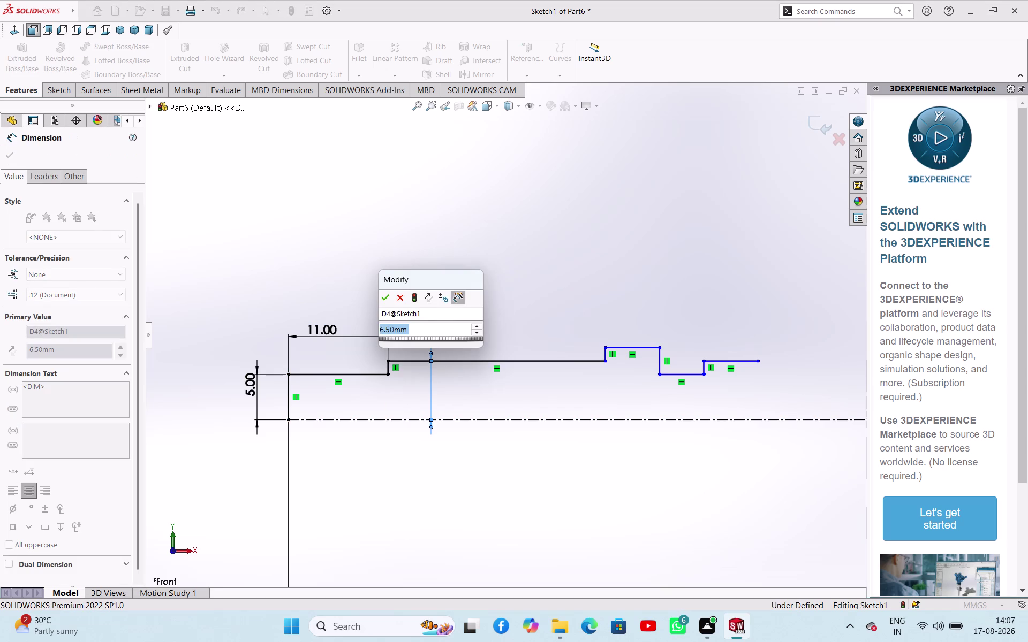
key(Return)
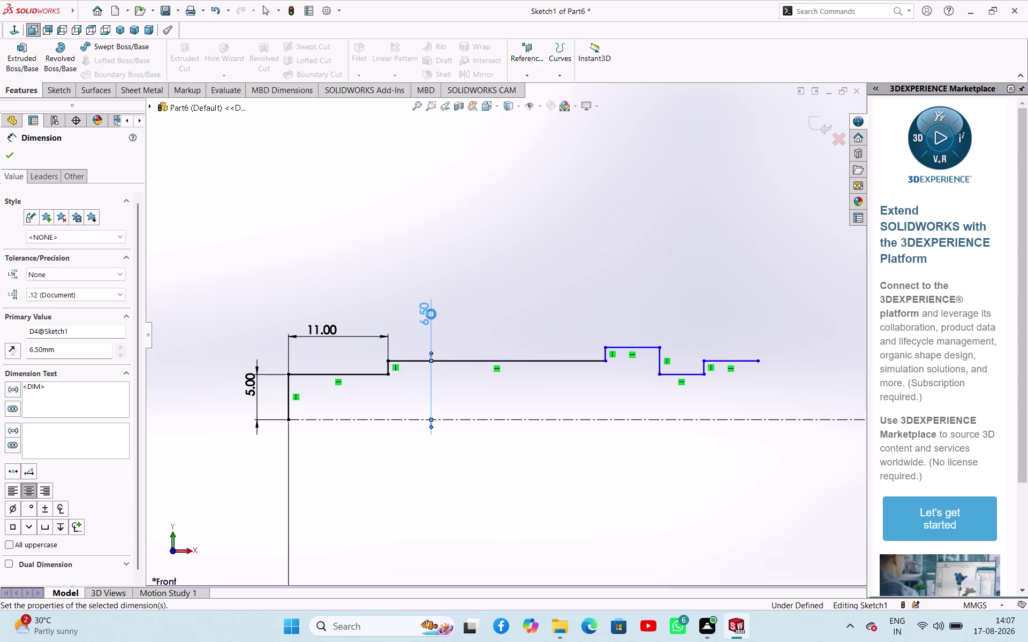
Dimension the second step's length as 24.
click(453, 360)
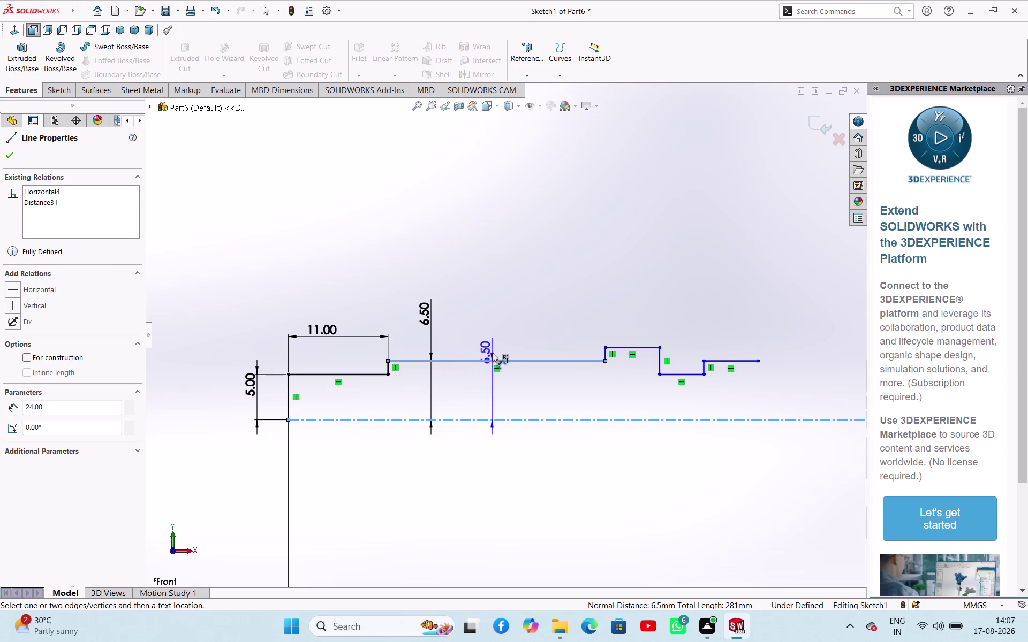
key(Escape)
click(507, 274)
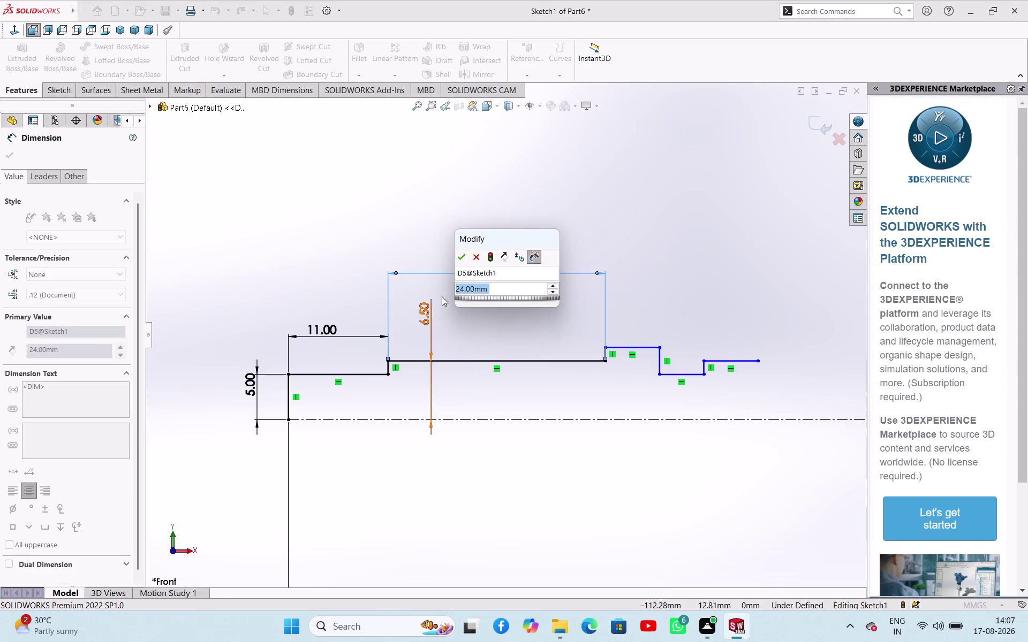
click(463, 256)
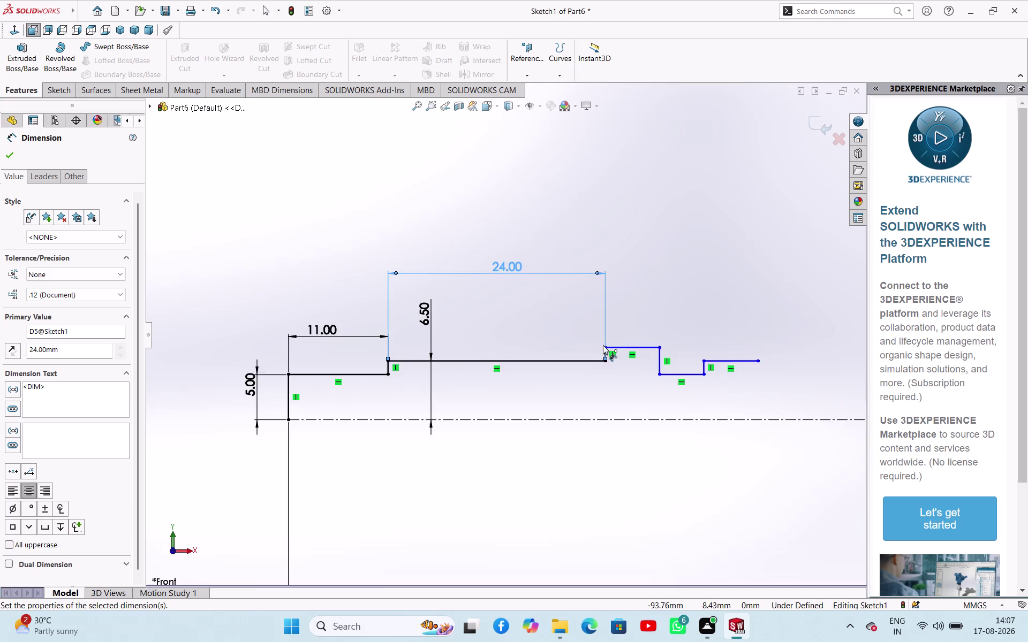
scroll(down, 3)
scroll(down, 3)
scroll(up, 3)
scroll(down, 3)
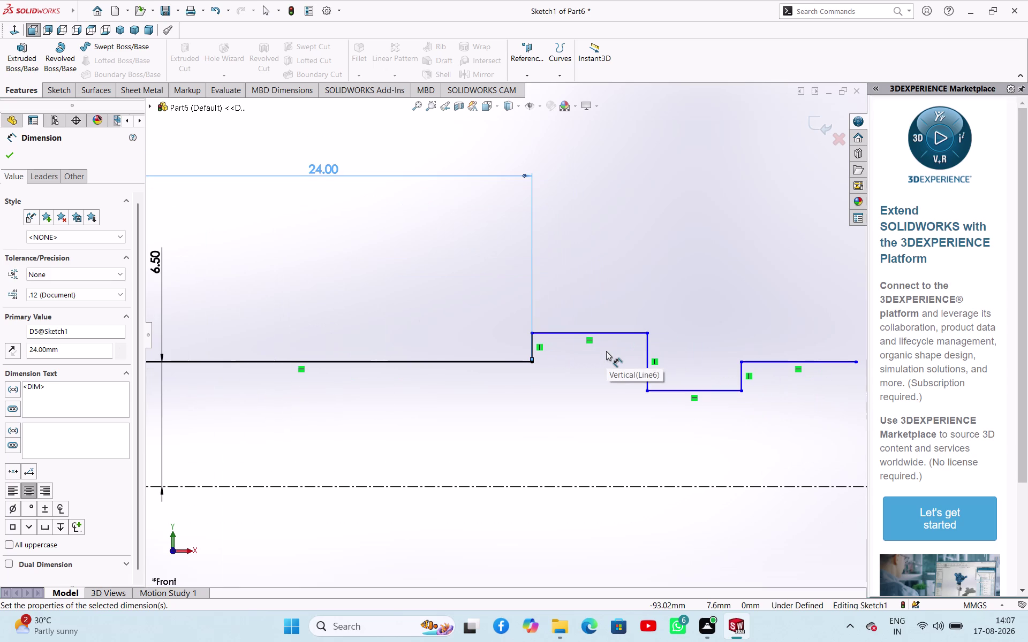
scroll(up, 3)
scroll(up, 3)
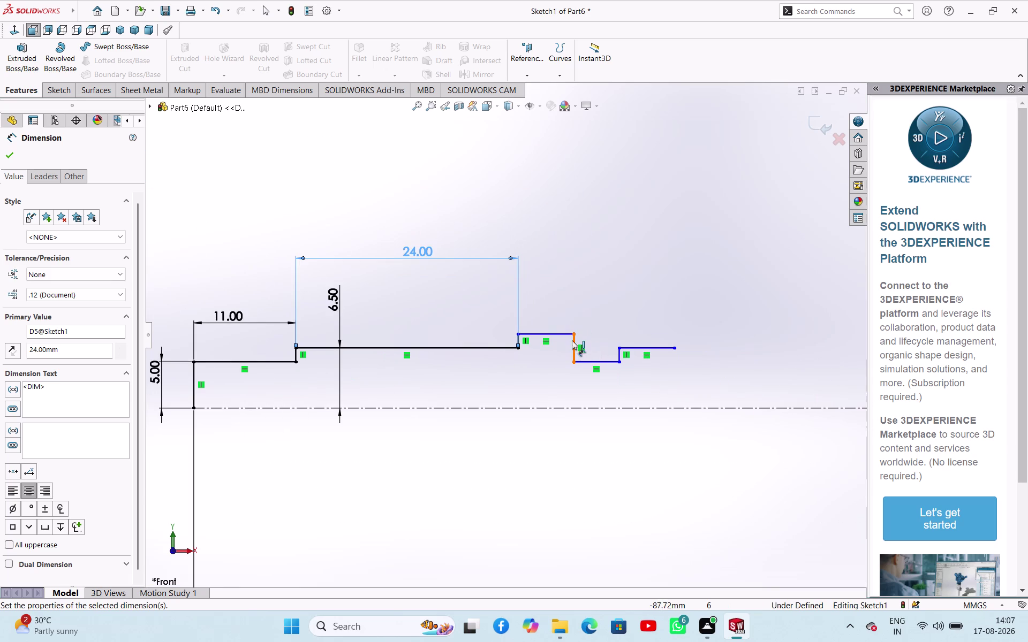
Dimension the third step 8 above the centerline.
click(562, 335)
click(547, 410)
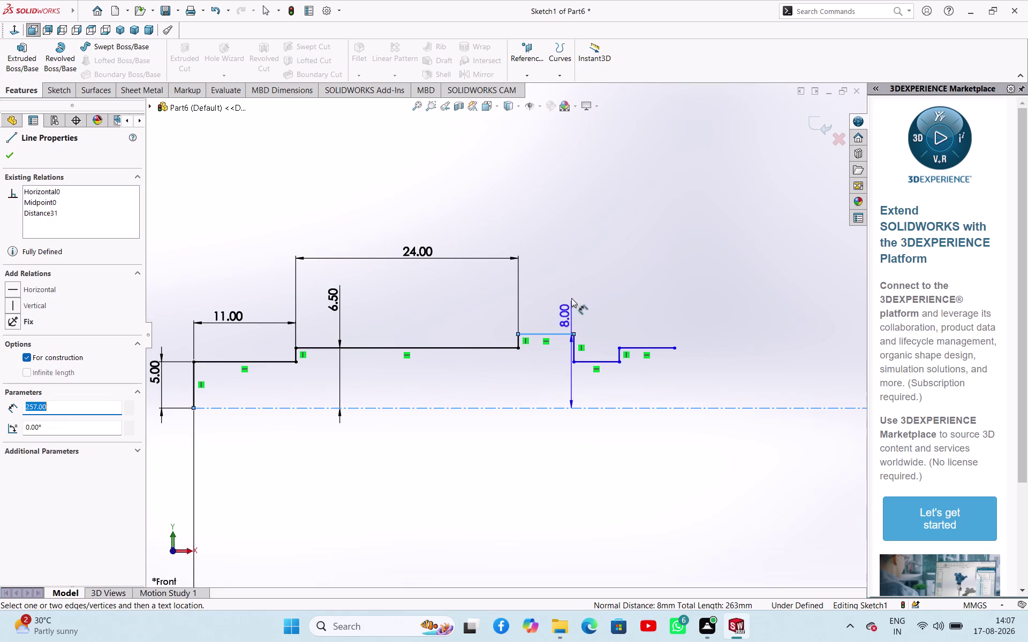
click(564, 242)
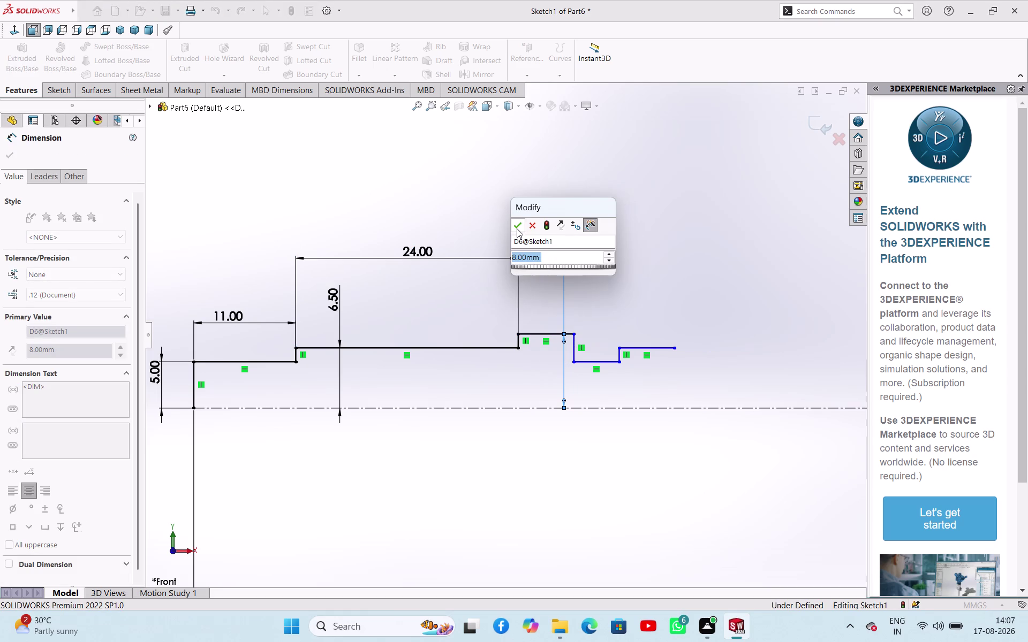
click(516, 229)
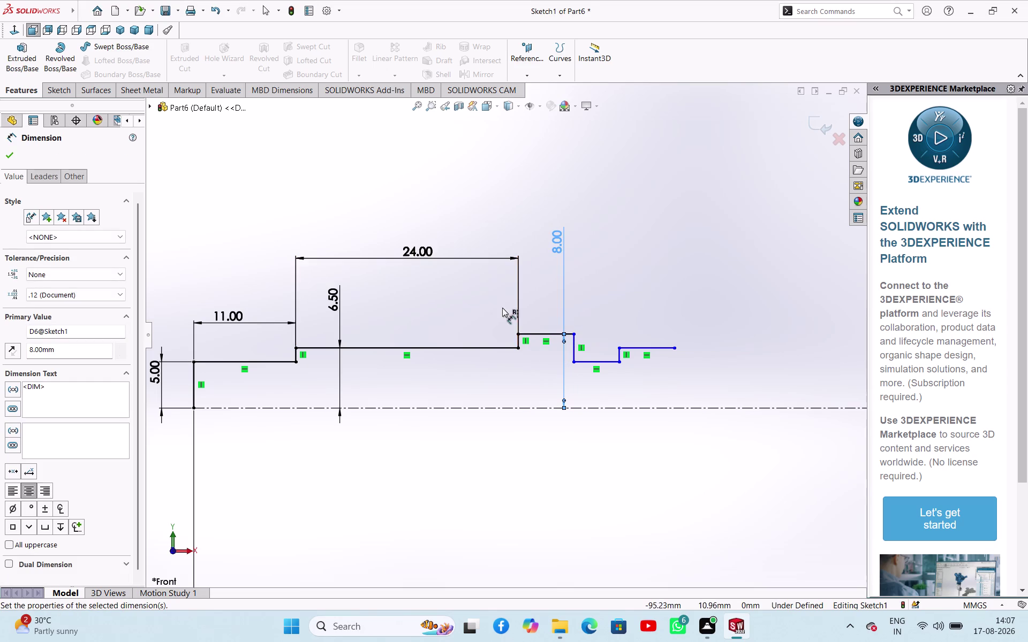
Set the third step's length to 52.
click(532, 332)
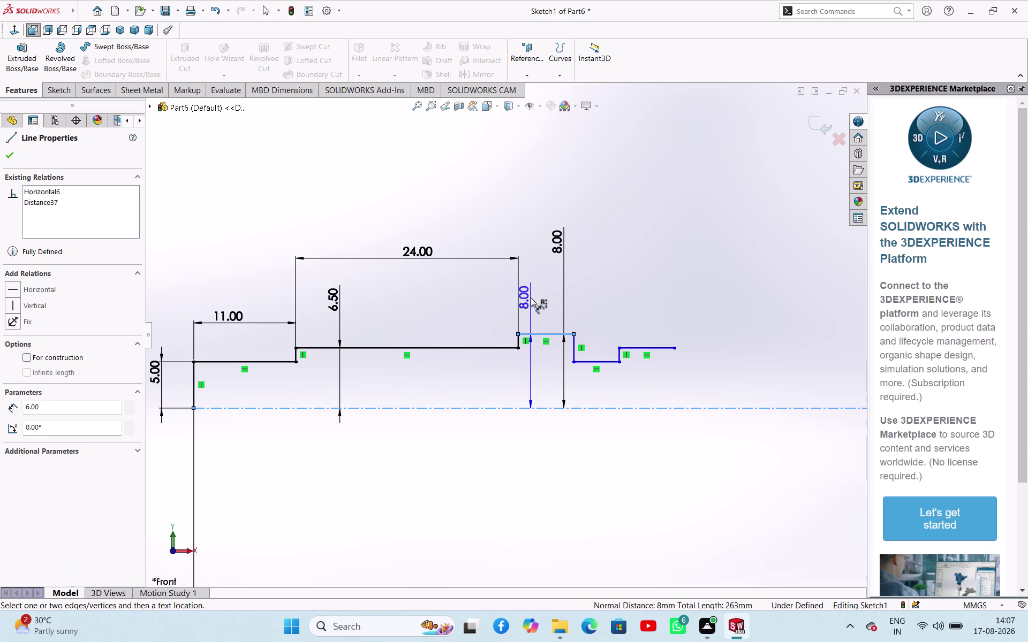
key(Escape)
click(531, 298)
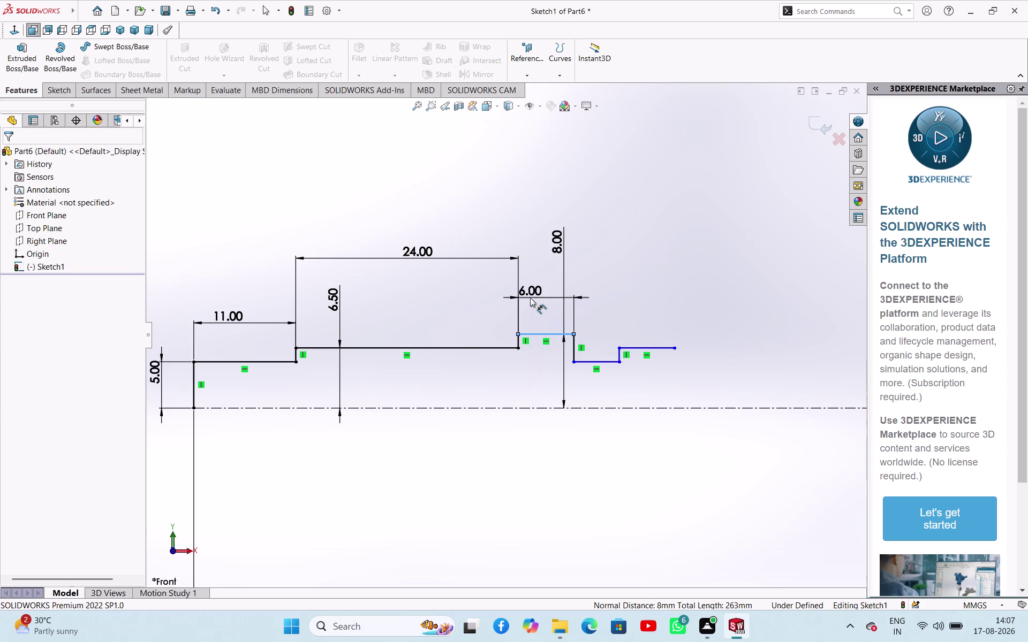
text(52)
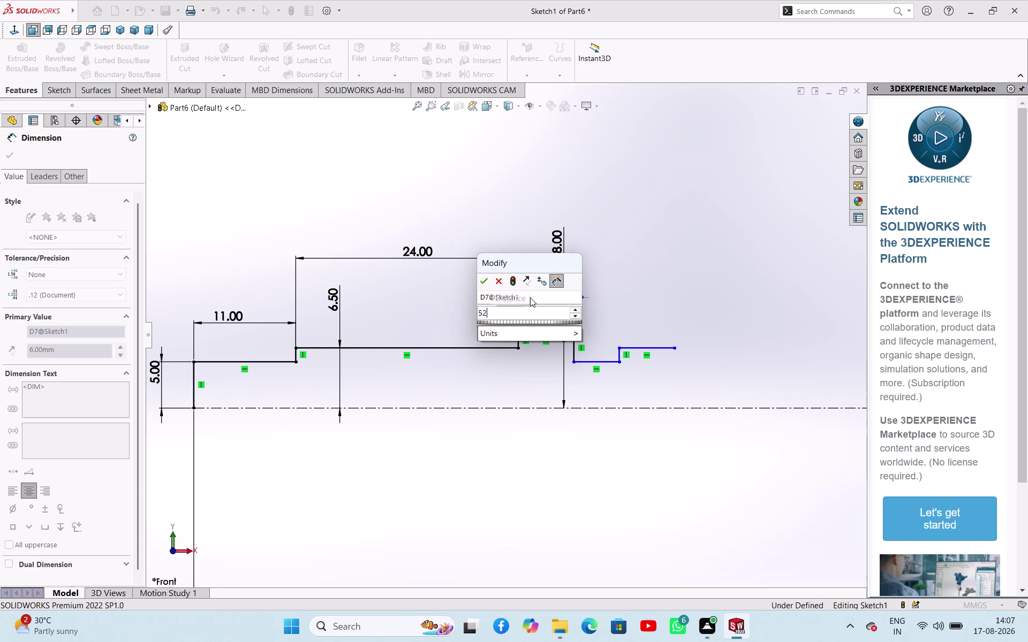
key(Return)
scroll(up, 3)
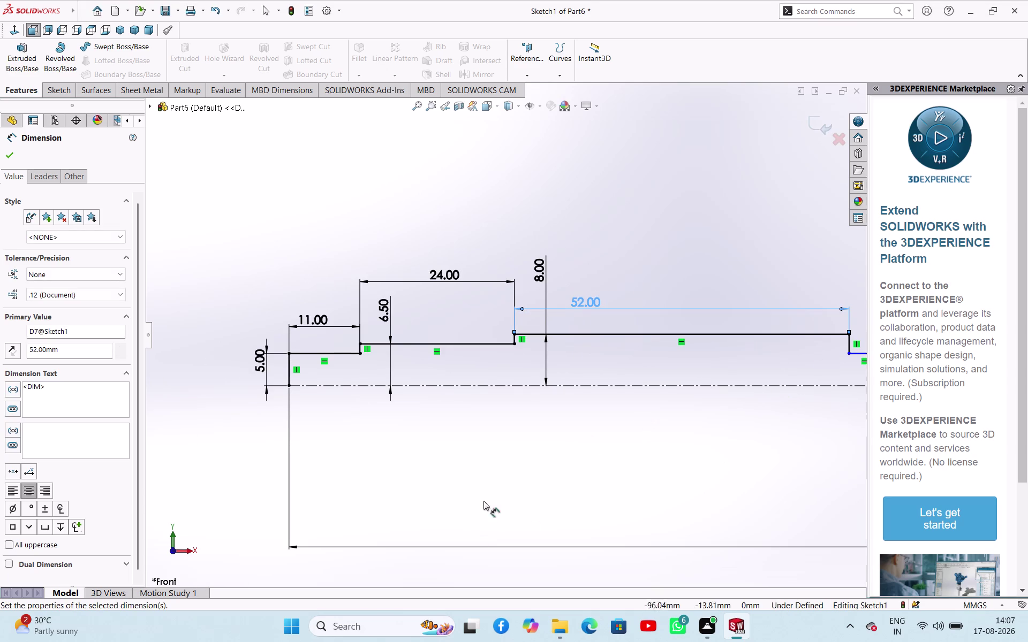
scroll(up, 3)
scroll(down, 3)
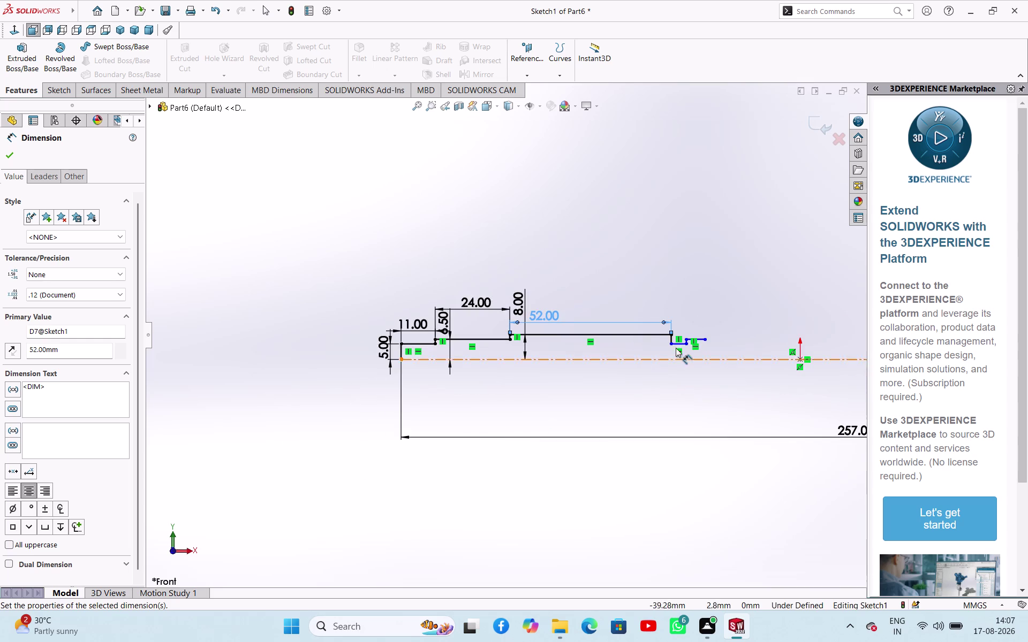
scroll(down, 3)
scroll(down, 3)
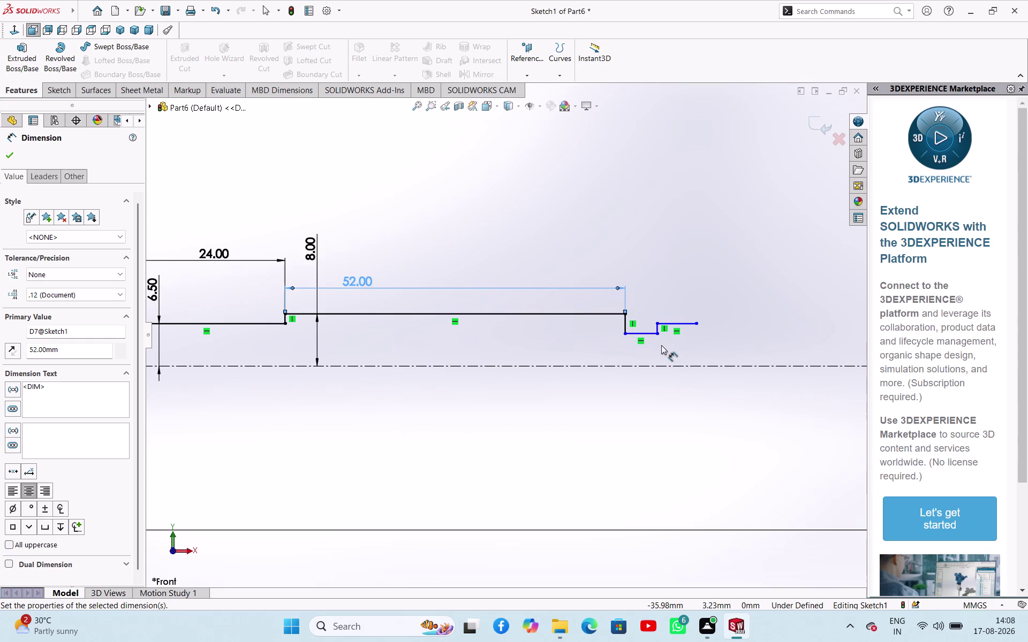
click(646, 332)
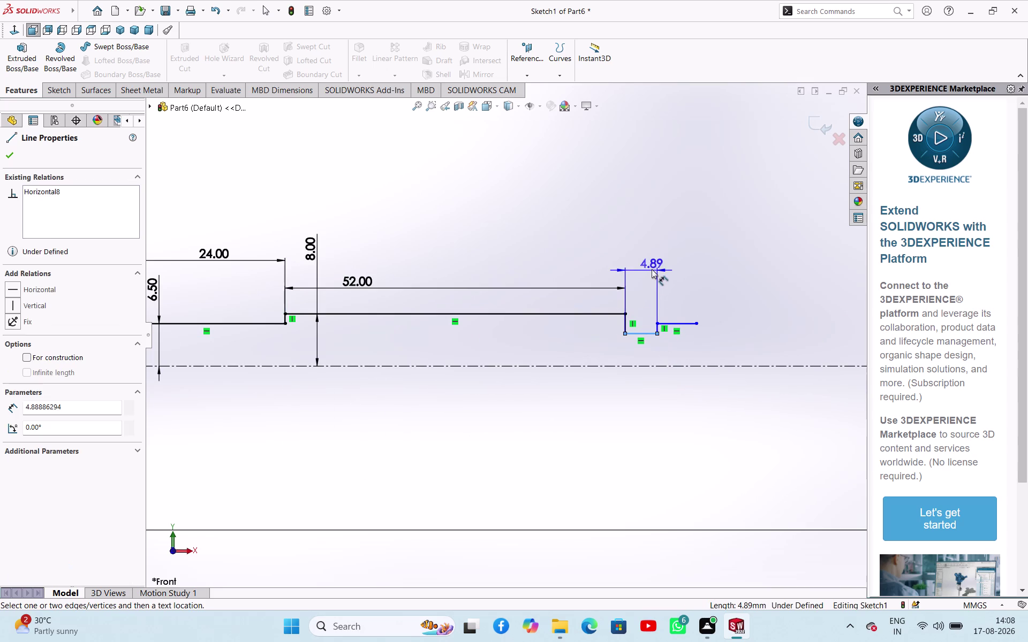
Dimension the groove 6 wide, with its bottom line 12 from the centerline.
click(651, 264)
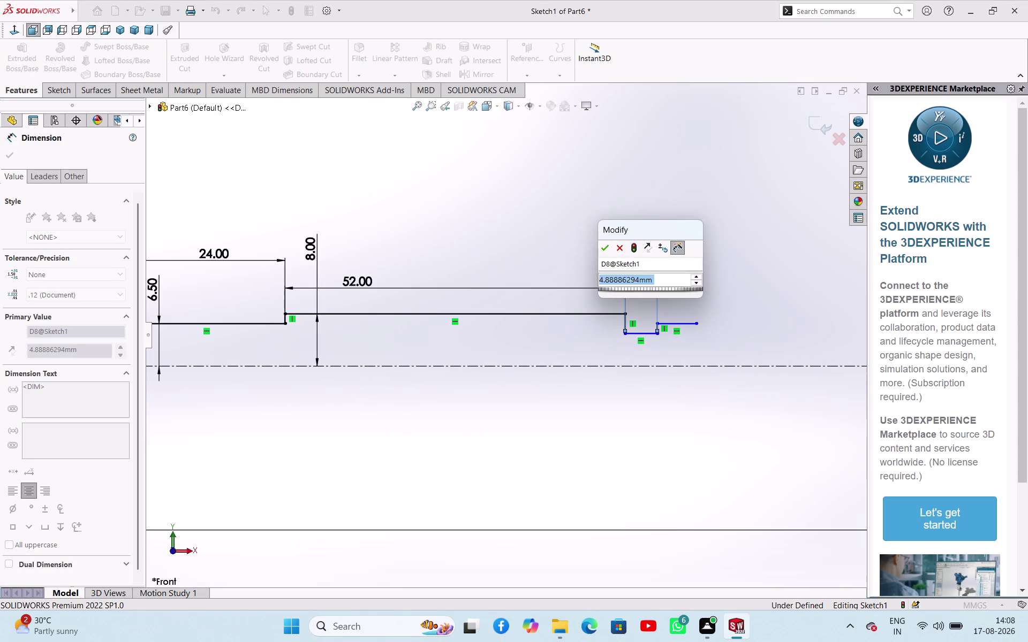
key(6)
key(Return)
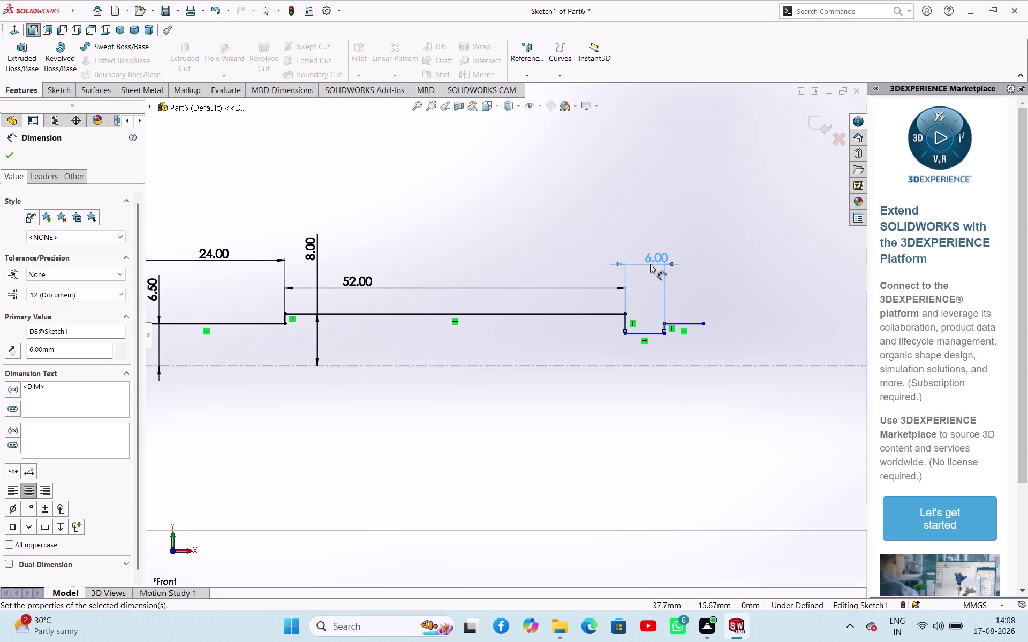
click(640, 336)
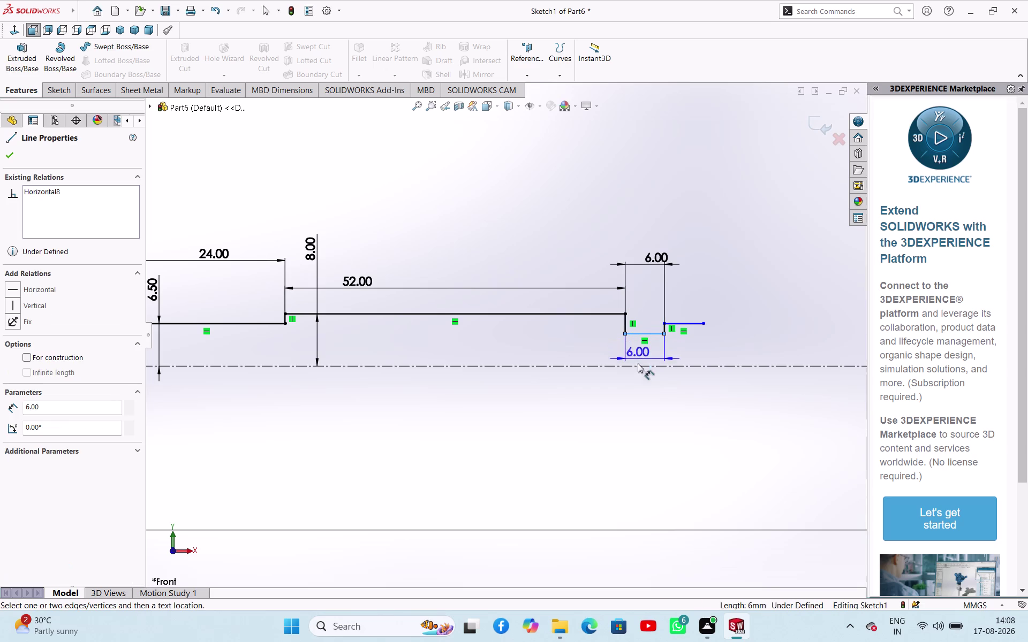
click(636, 364)
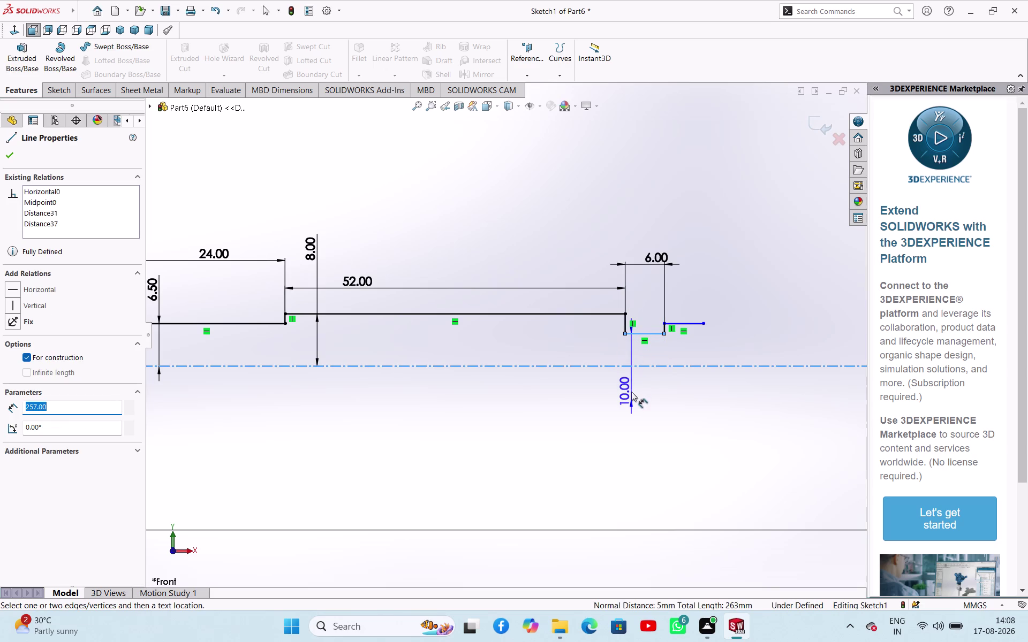
click(632, 357)
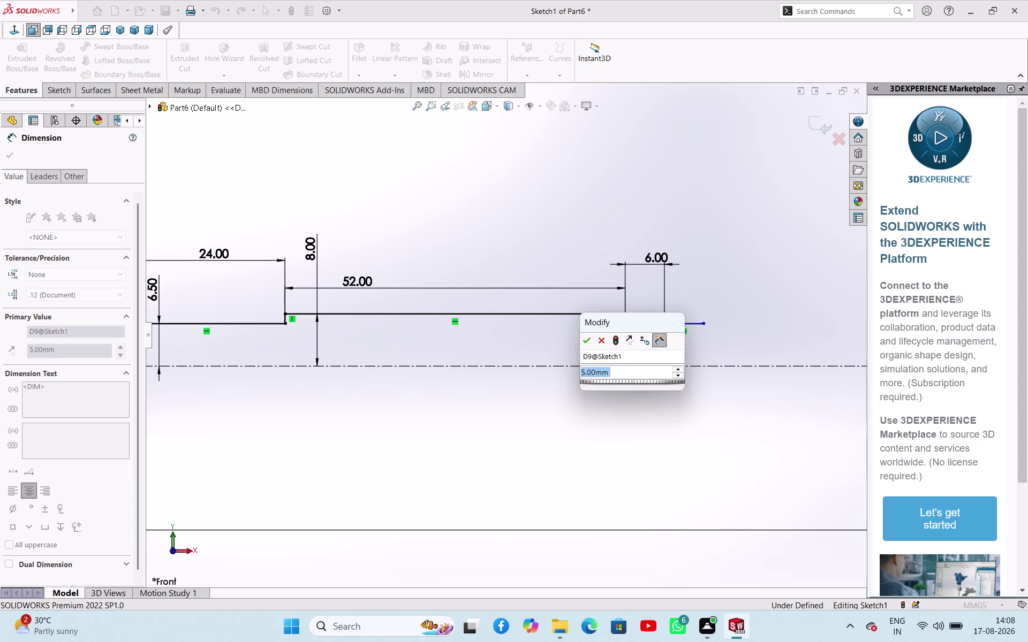
text(12)
key(Return)
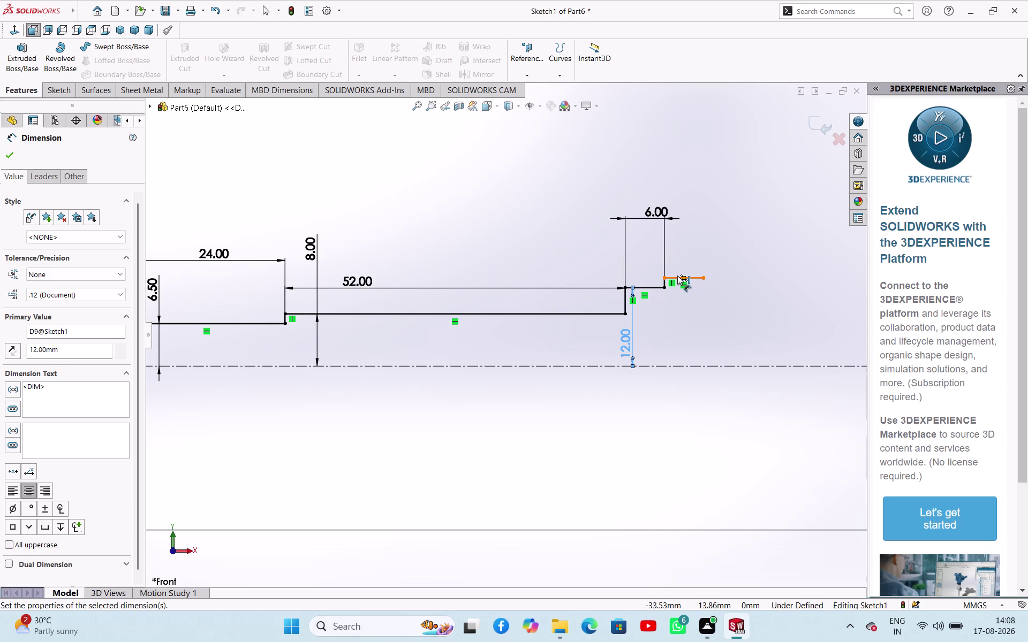
Give the next horizontal line an 8 height and the following line an 8 length.
click(677, 275)
click(681, 335)
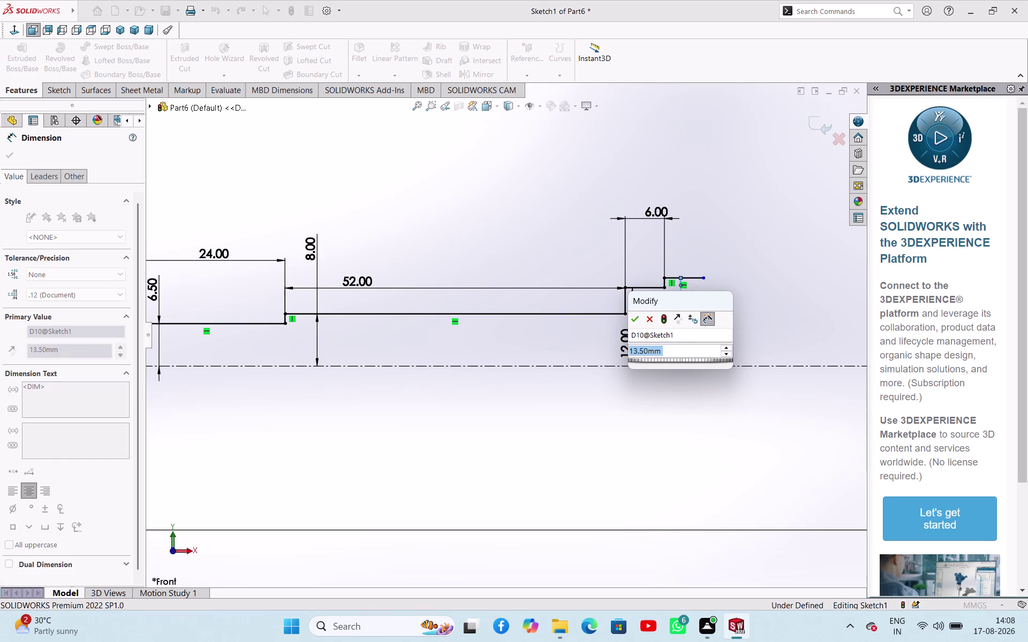
key(8)
key(Return)
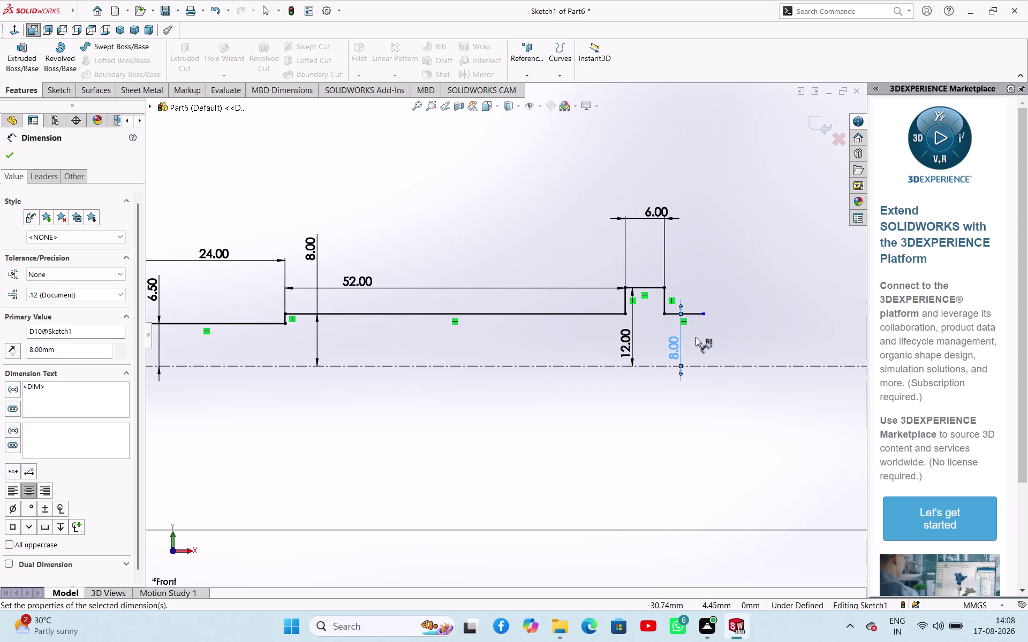
click(694, 315)
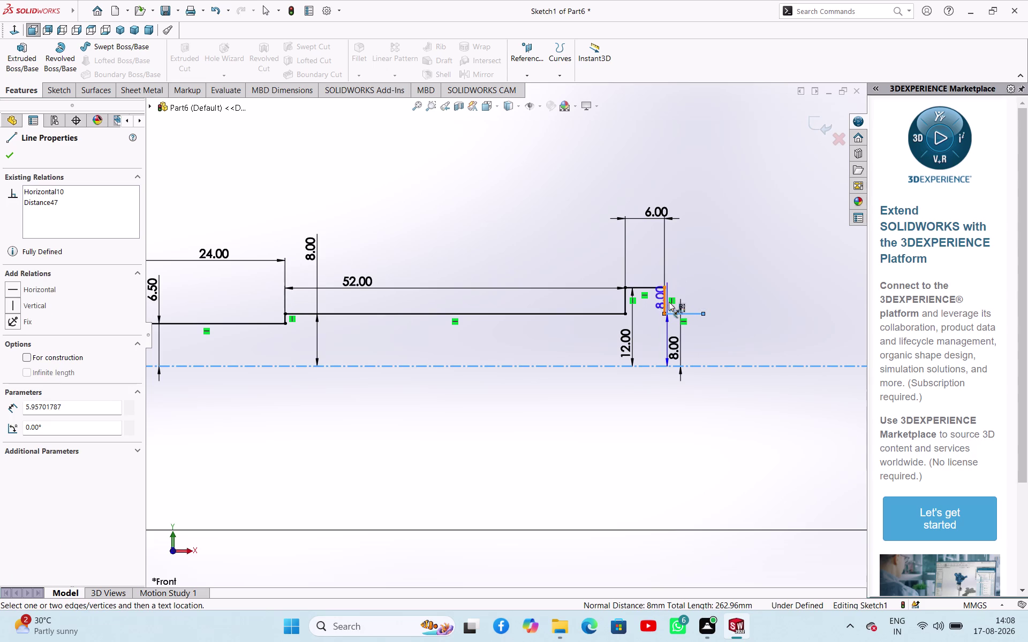
key(Escape)
click(711, 283)
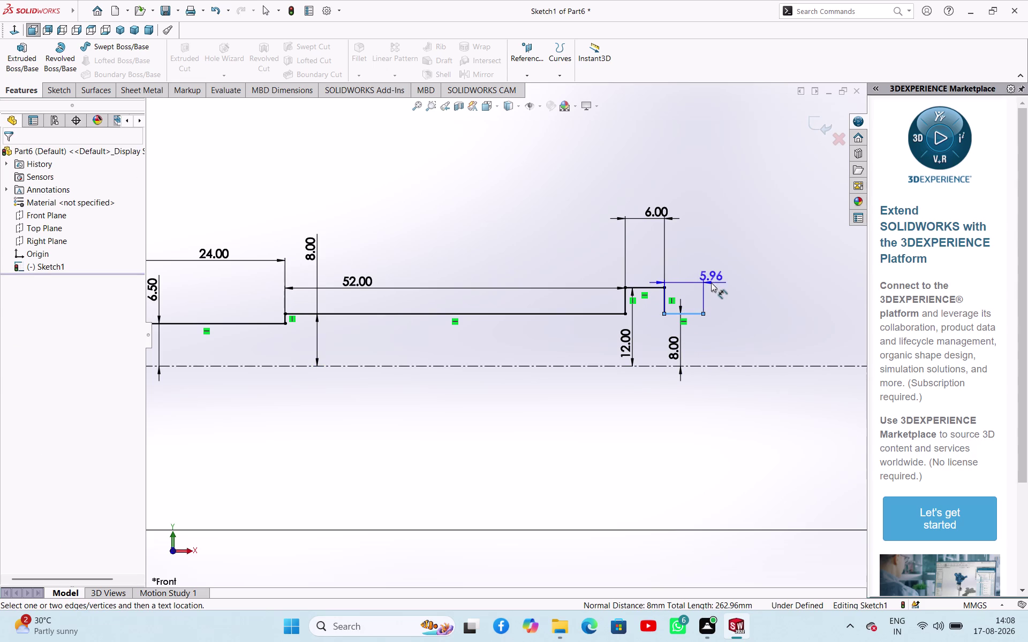
key(8)
key(Return)
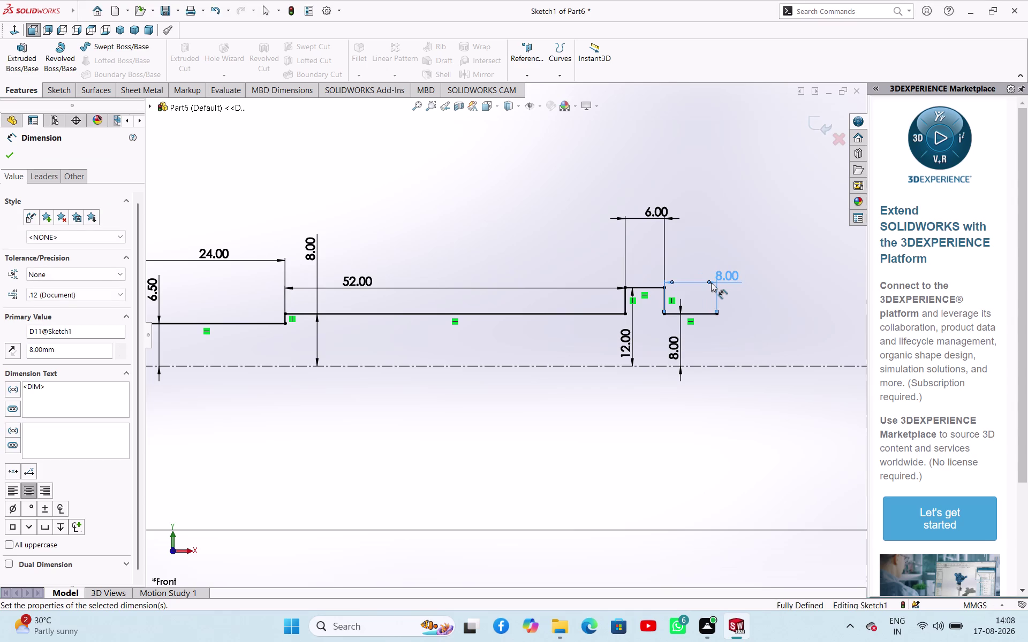
Stop dimensioning and begin a new line at the step's end.
right_click(499, 169)
click(516, 207)
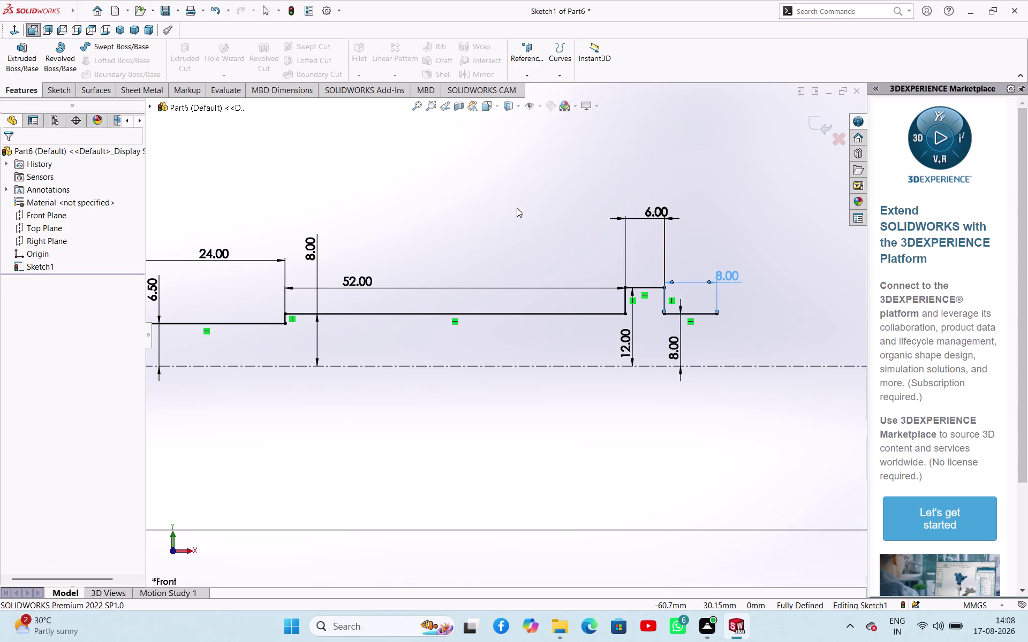
right_drag(516, 227, 453, 216)
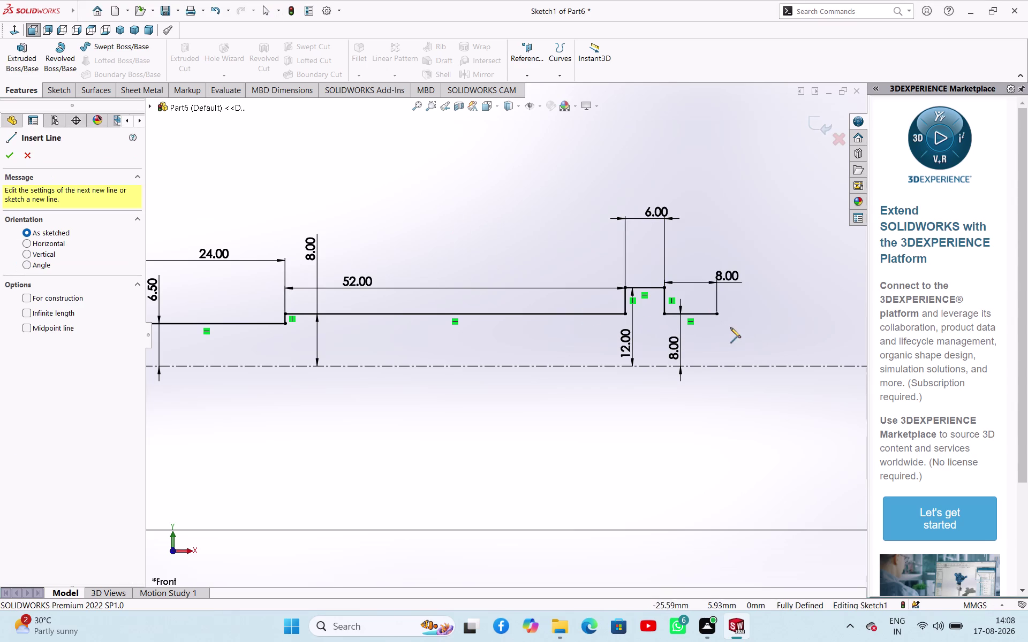
click(718, 315)
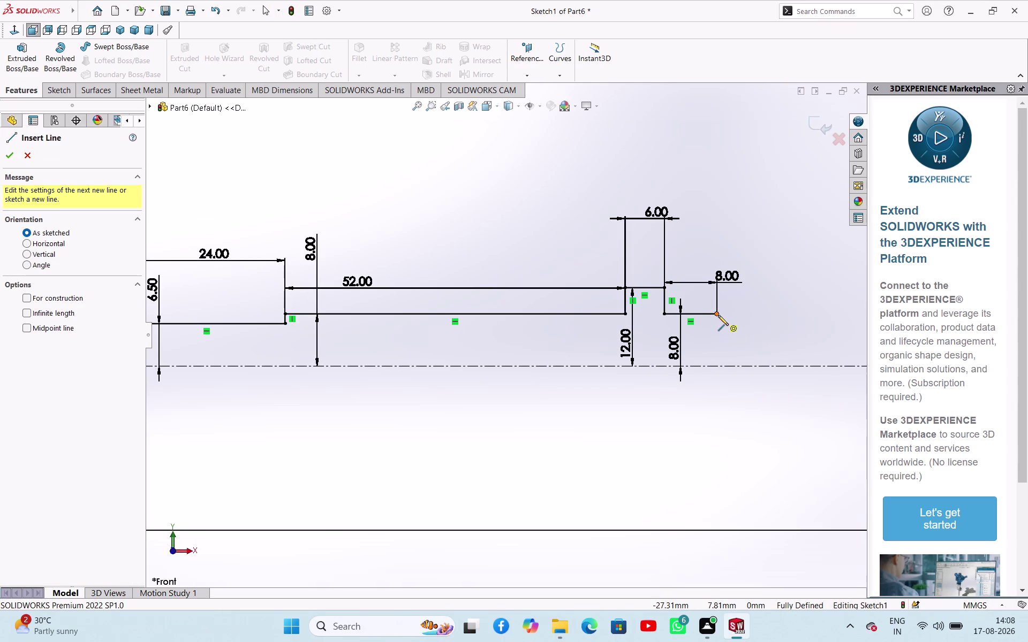
Draw the final stepped chain (rise, top edge, drop, short run) ending at the centerline.
click(716, 248)
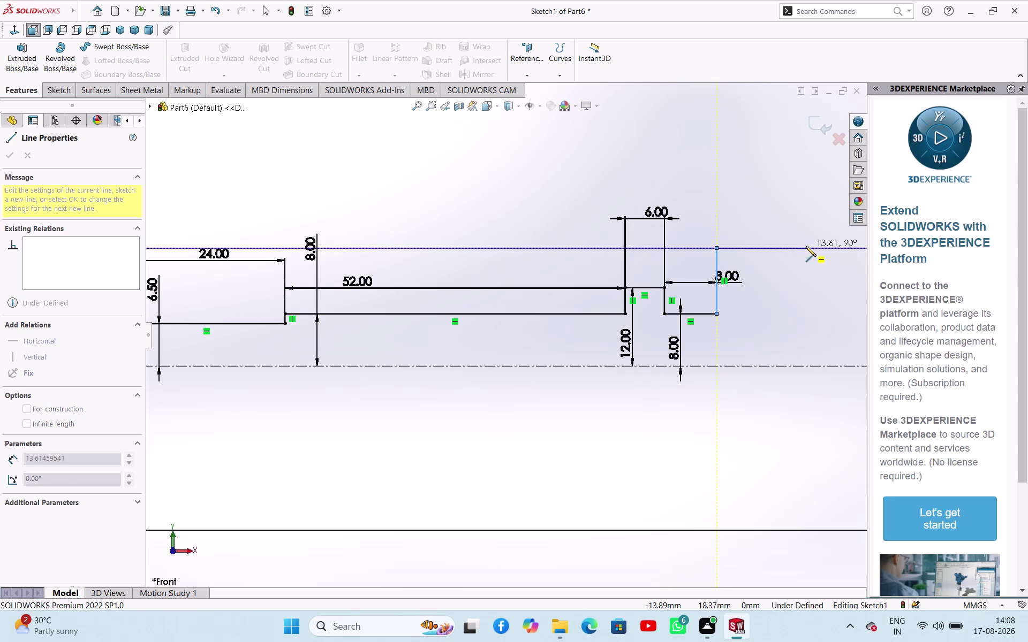
click(818, 247)
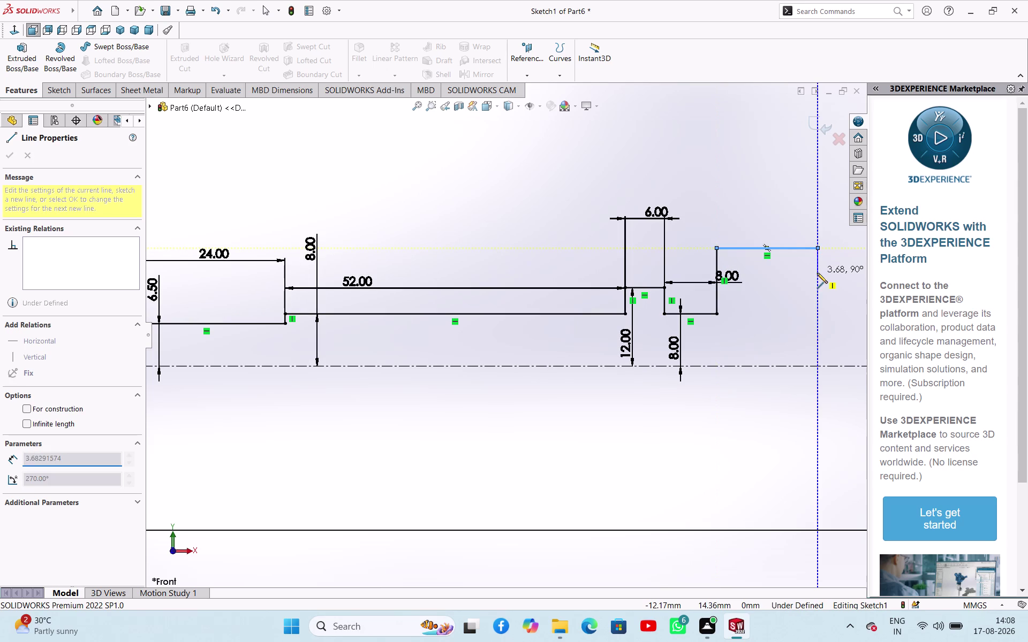
click(815, 291)
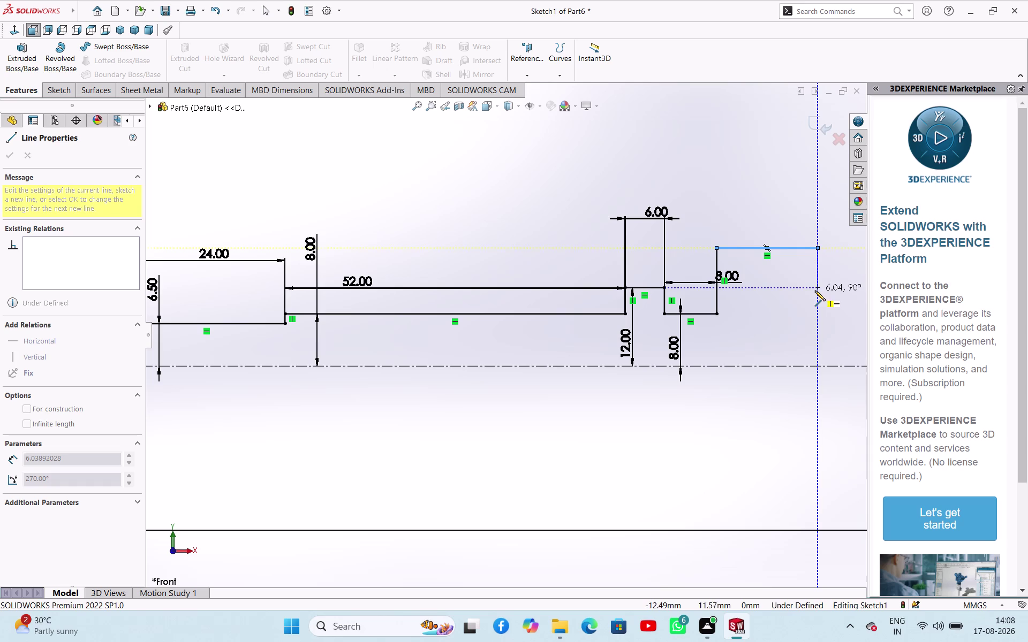
click(848, 288)
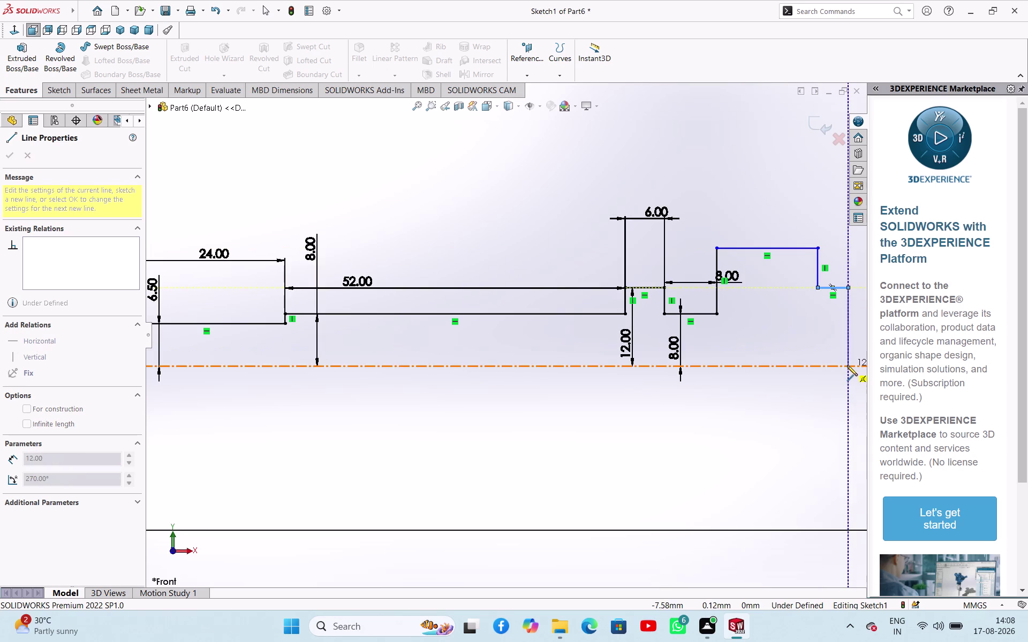
click(847, 366)
right_drag(739, 432, 754, 434)
right_click(762, 418)
click(773, 422)
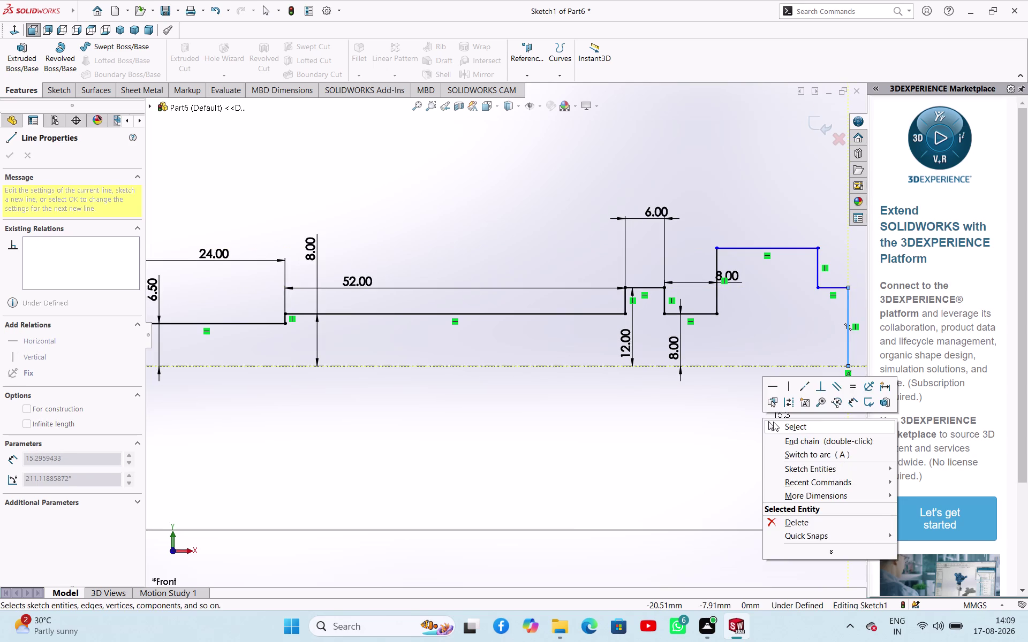
scroll(up, 3)
scroll(down, 3)
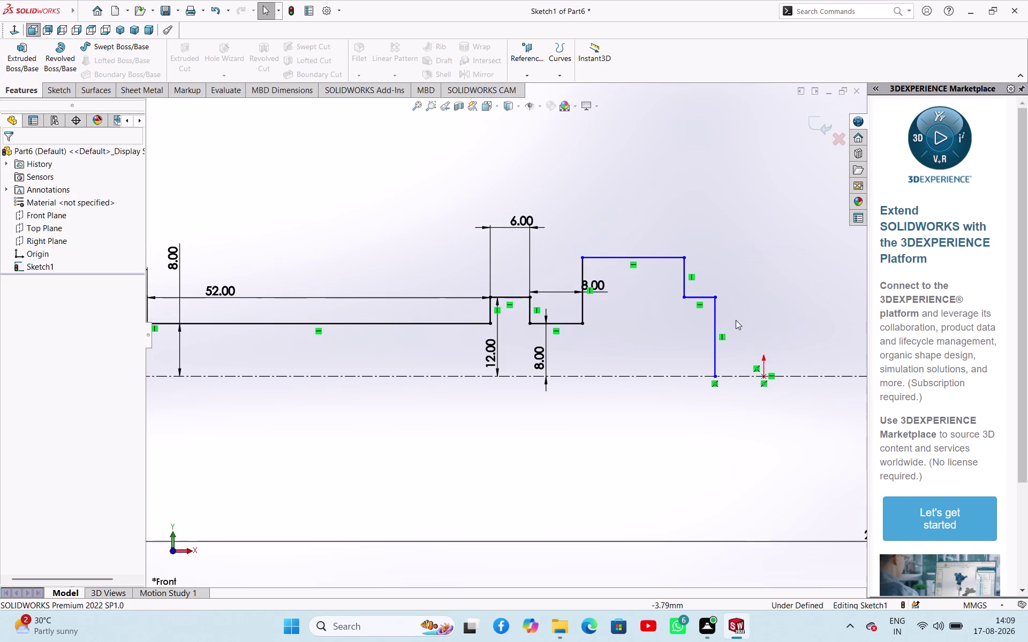
Dimension the long top line of the final step to 140 mm.
right_drag(637, 355, 646, 298)
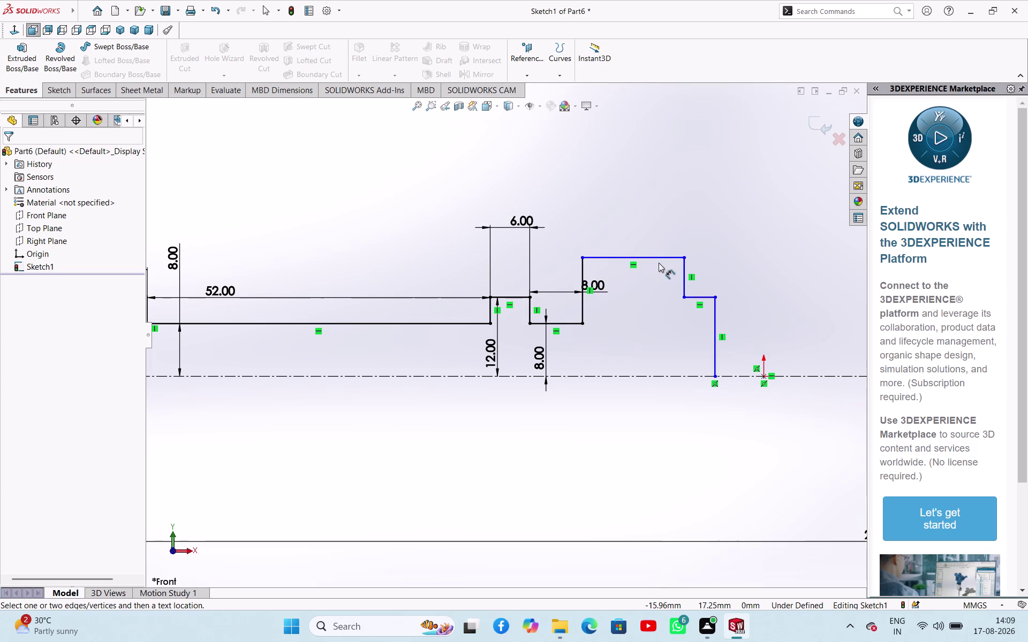
click(658, 258)
click(663, 223)
text(1)
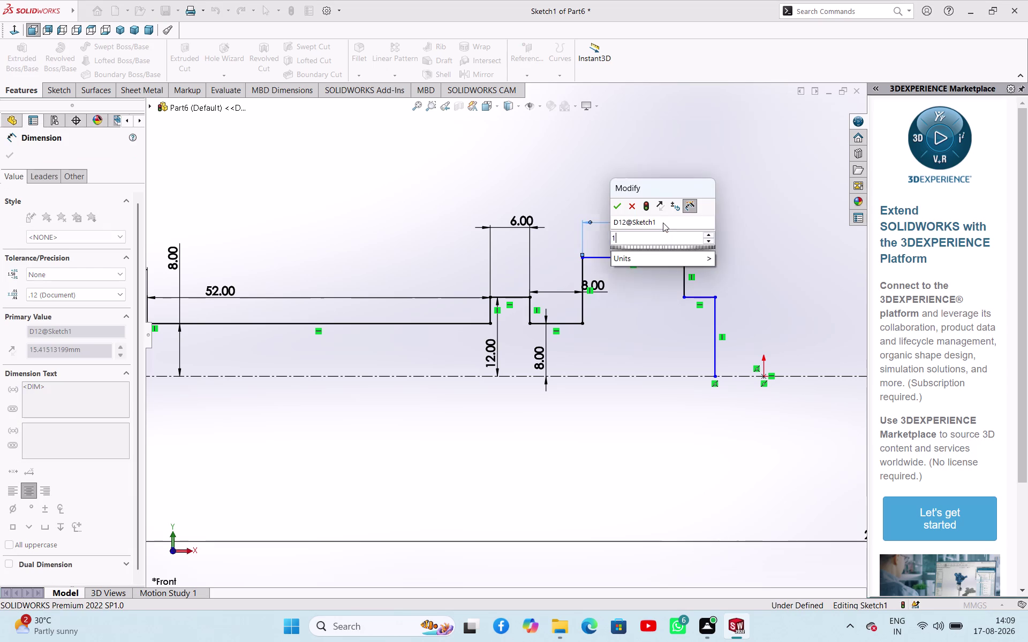
text(04)
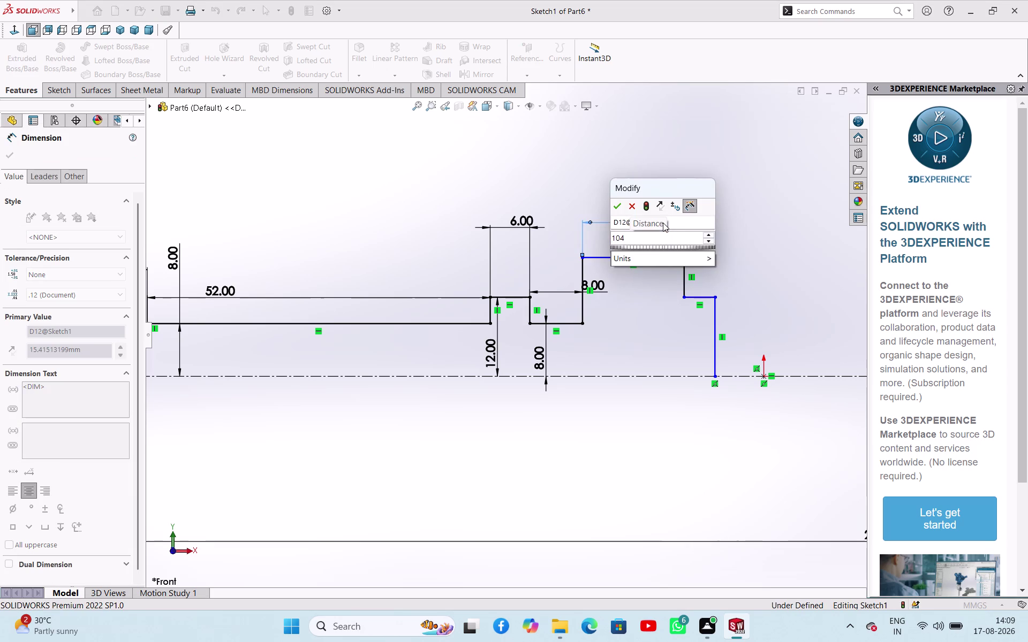
key(BackSpace)
key(BackSpace)
text(40)
key(Return)
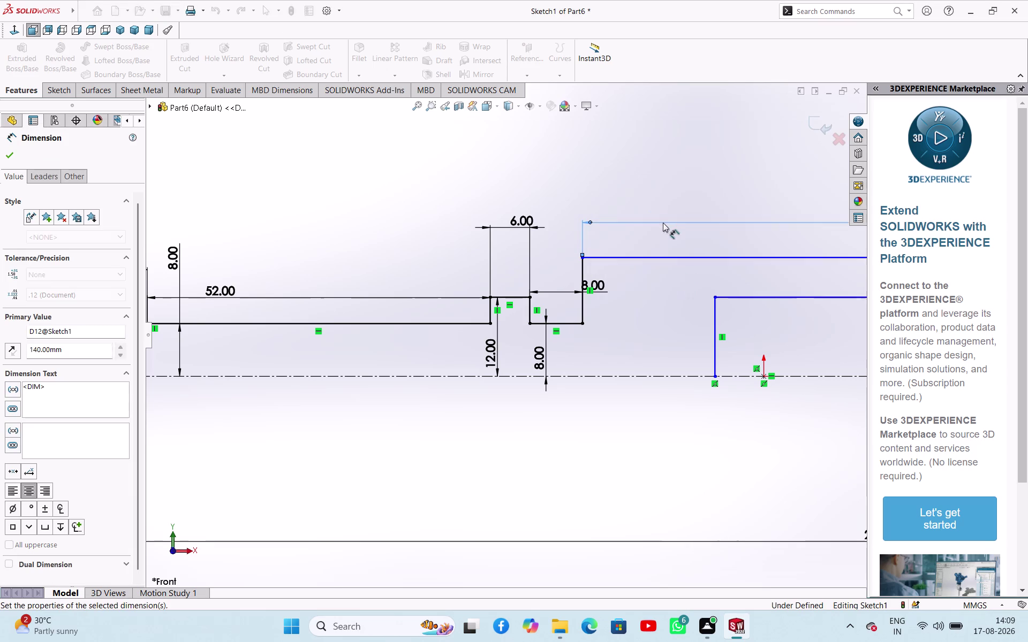
Dimension the step height from the long bottom line to the centerline as 7 mm.
click(664, 257)
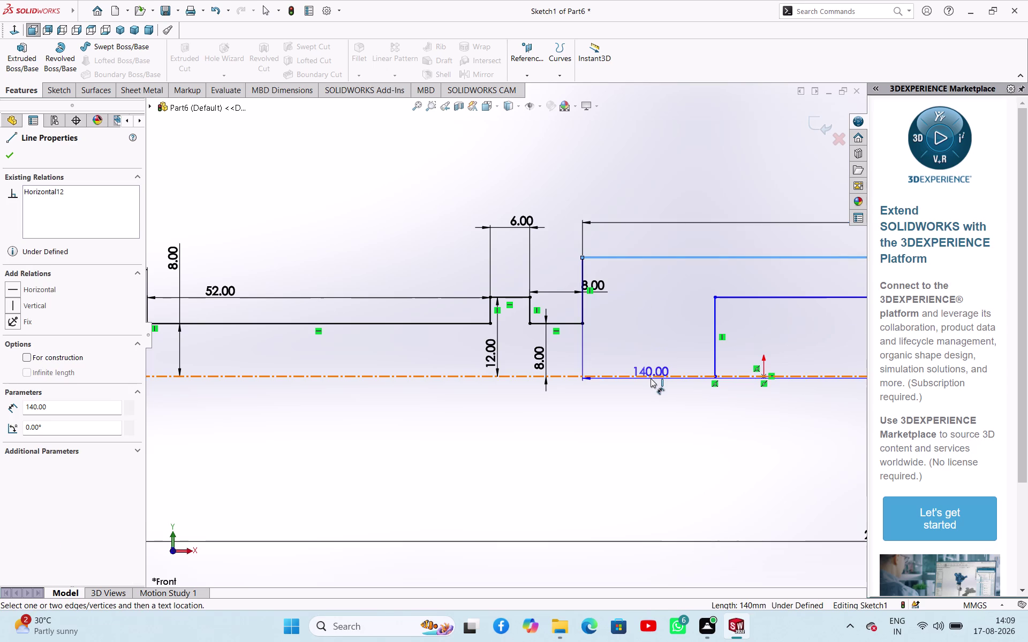
click(652, 376)
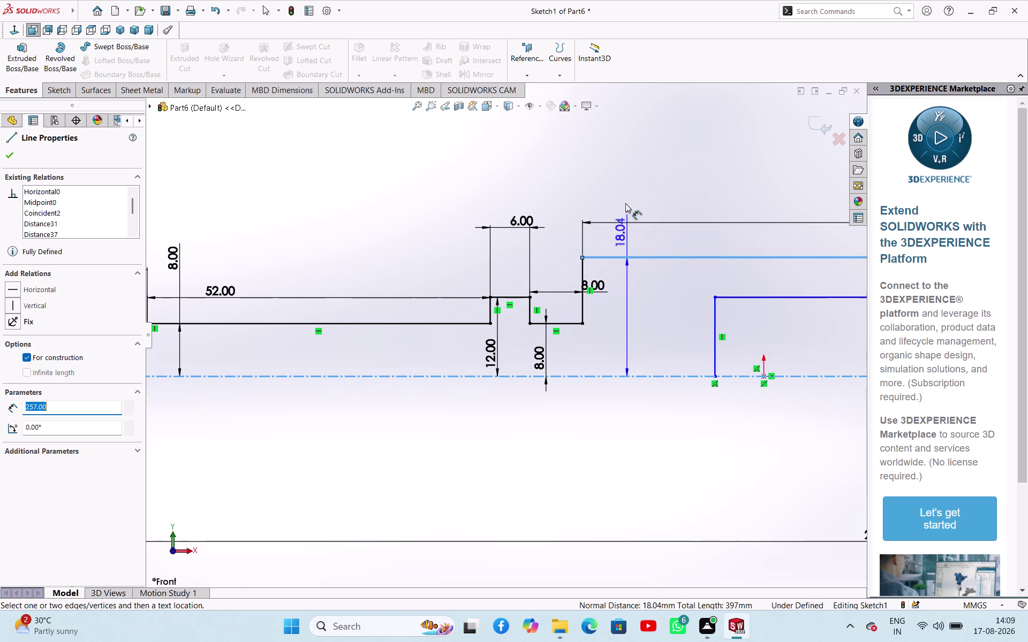
click(623, 186)
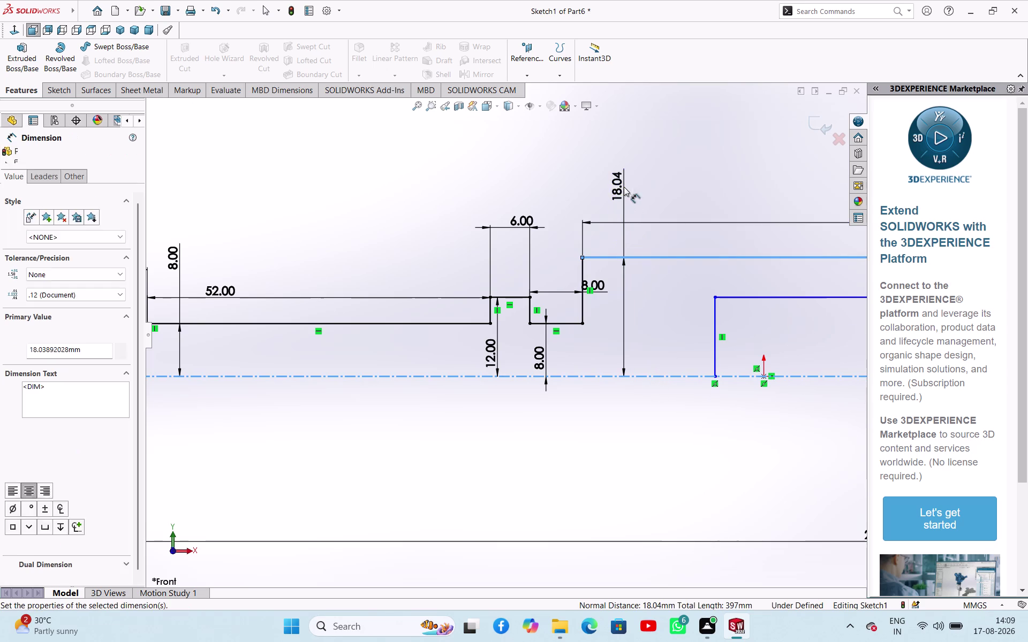
key(7)
key(Return)
scroll(up, 3)
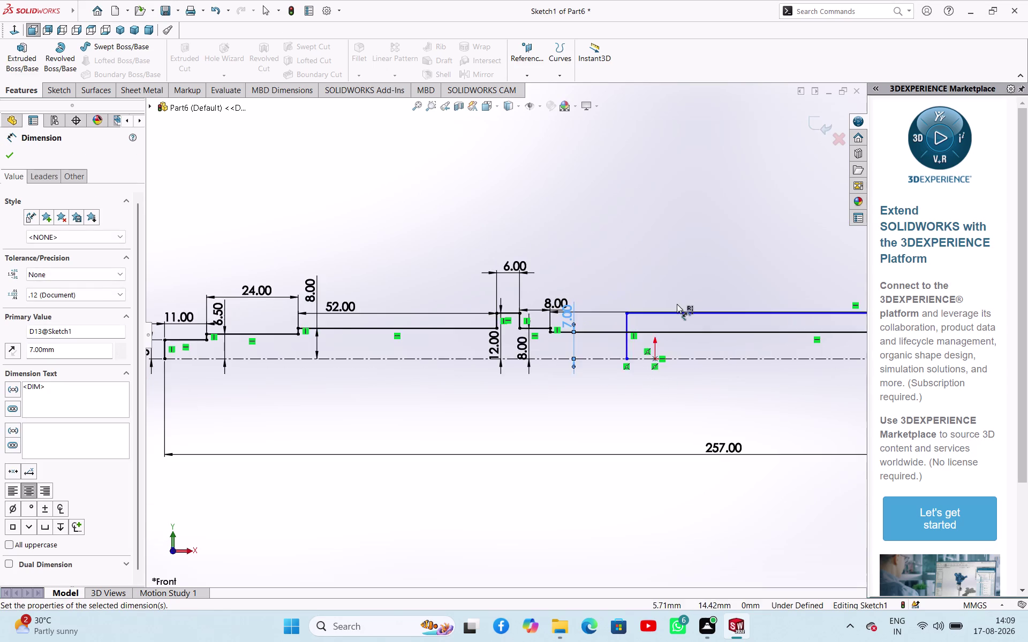
scroll(up, 3)
scroll(up, 3)
key(Escape)
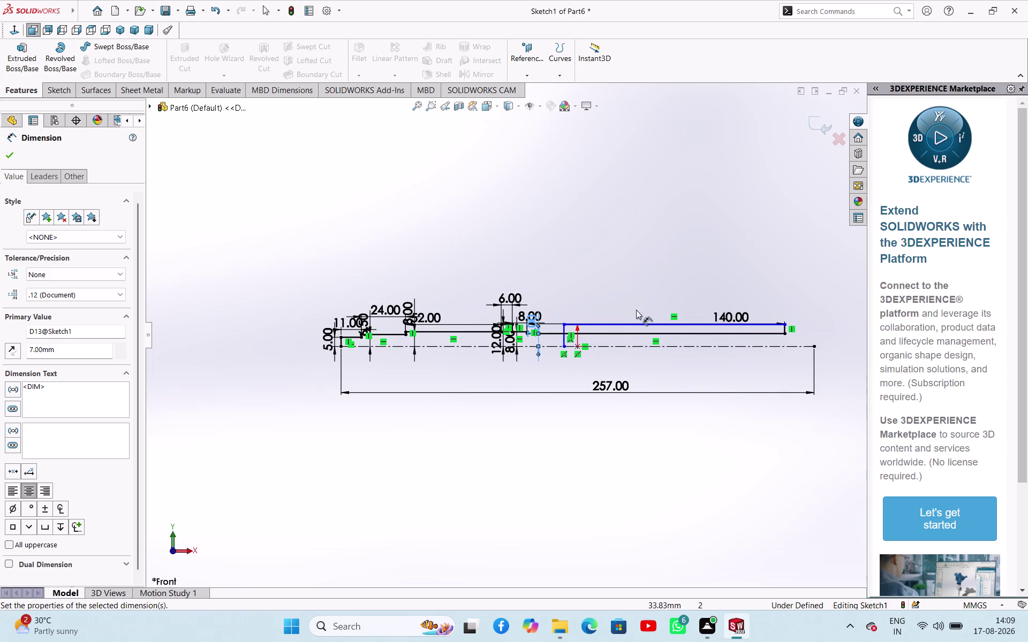
key(Escape)
scroll(down, 3)
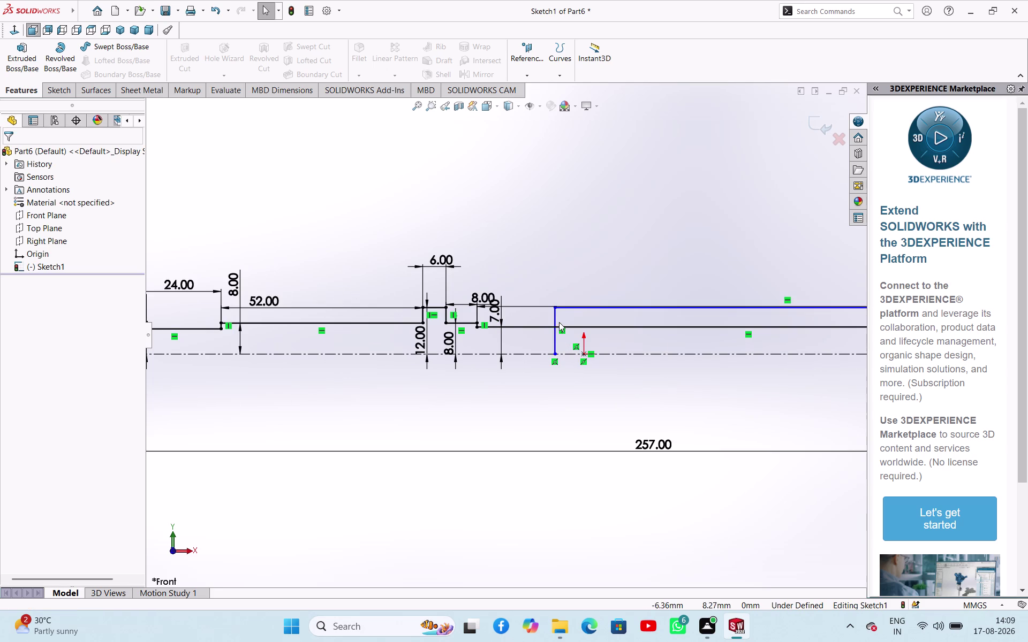
Slide the last vertical line of the profile farther right.
drag(554, 317, 687, 337)
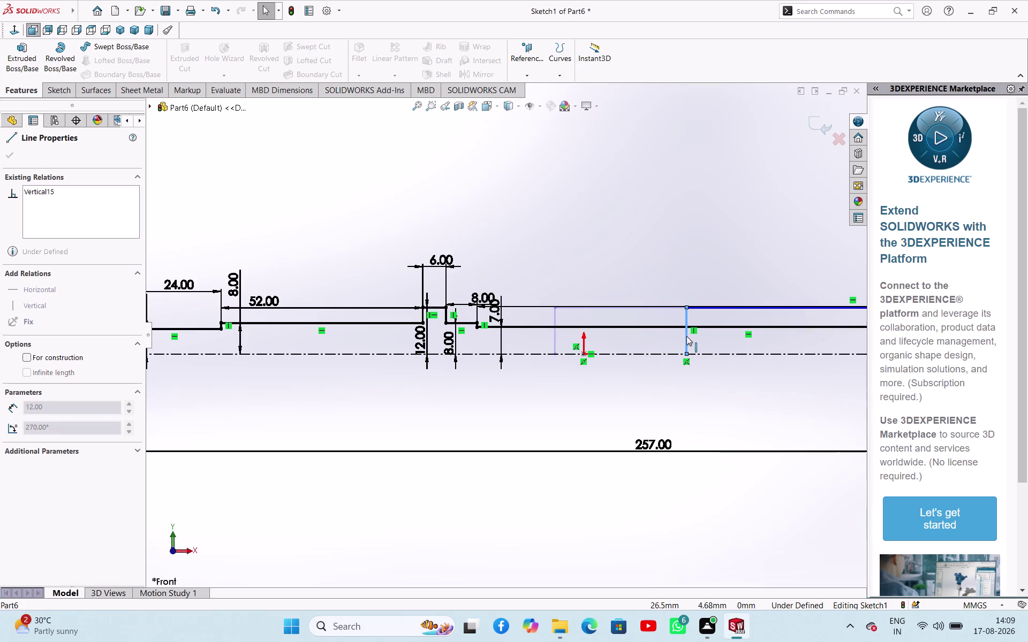
drag(687, 336, 756, 346)
scroll(up, 3)
key(Escape)
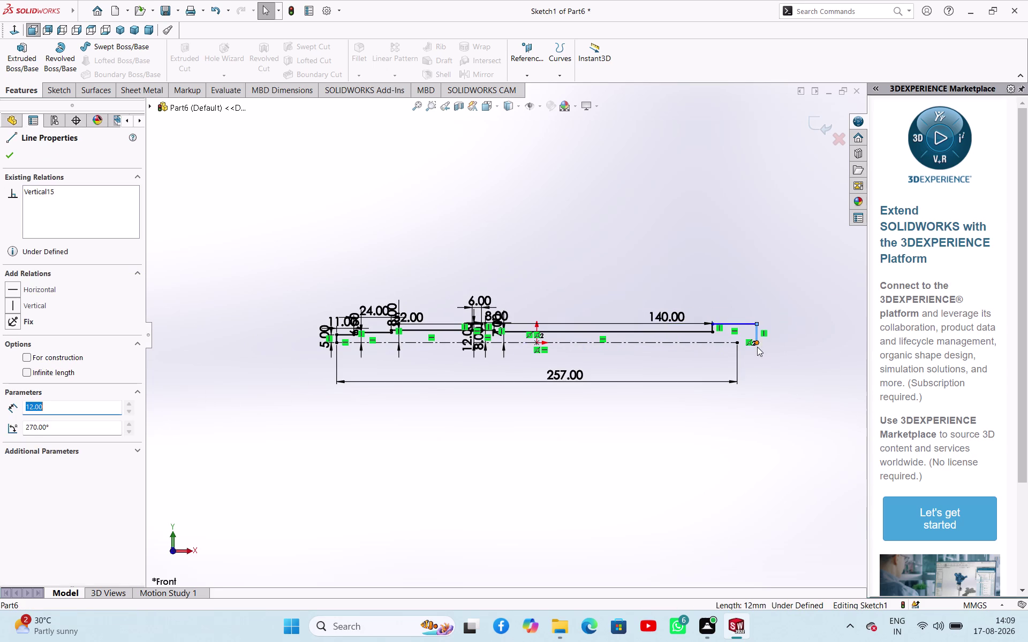
scroll(down, 3)
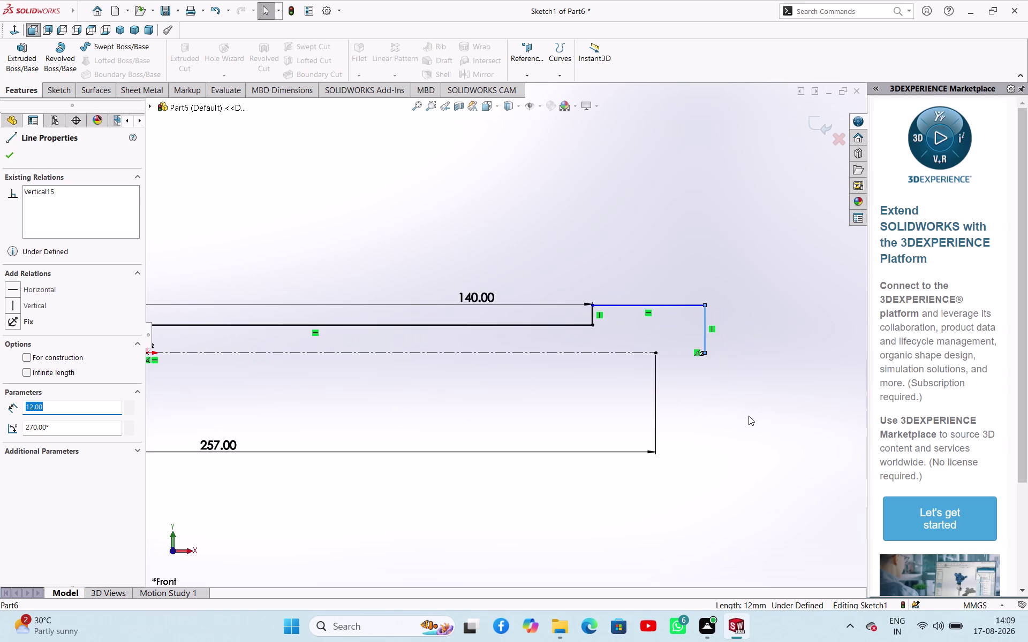
Dimension the short right-end top line 8 mm above the centerline.
right_drag(765, 406, 783, 299)
click(629, 304)
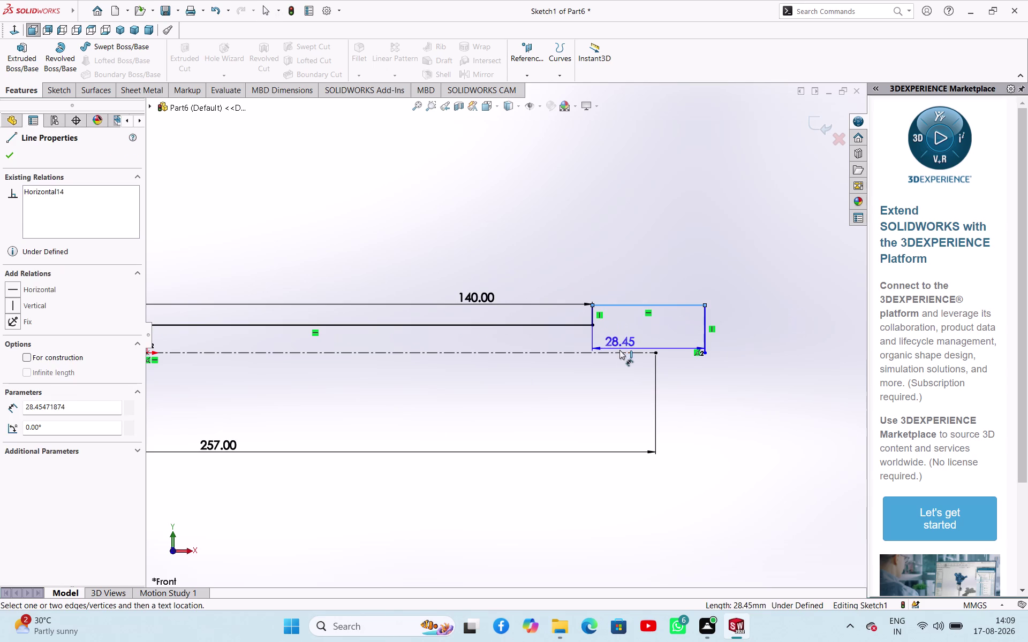
click(619, 353)
click(648, 338)
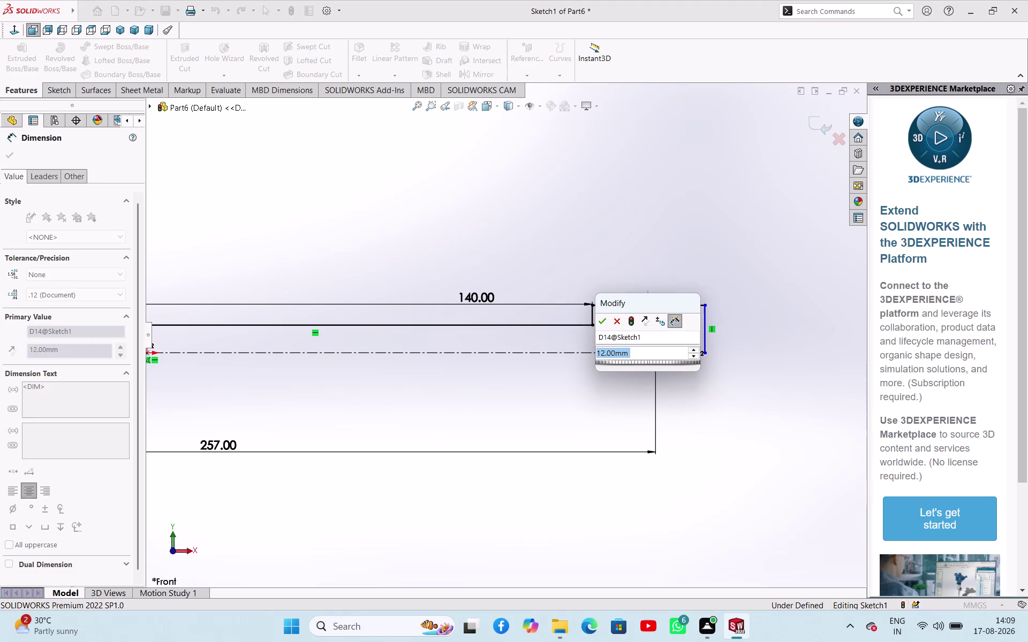
key(8)
key(Return)
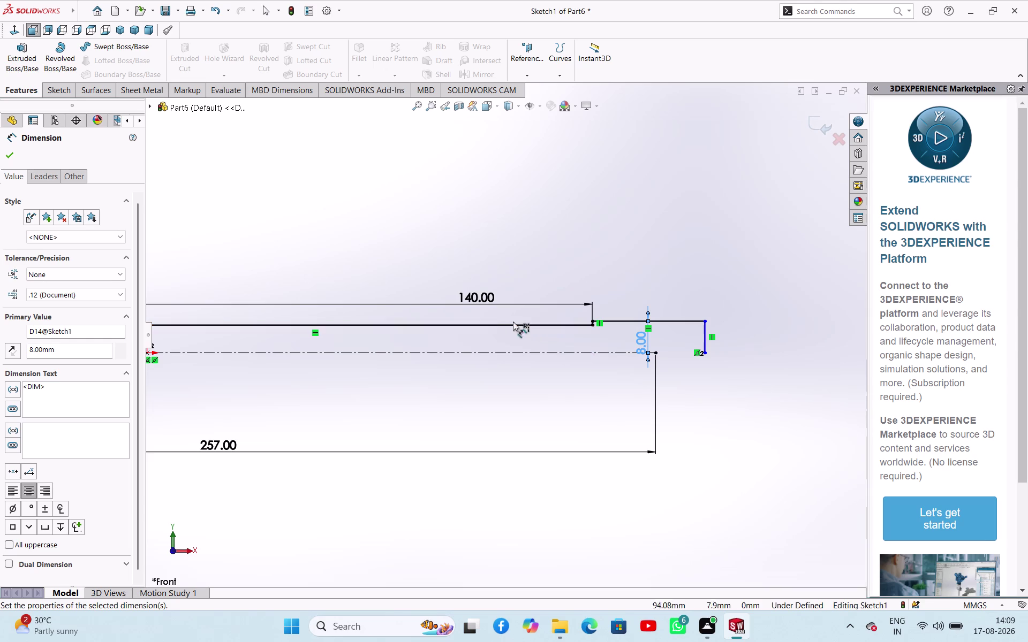
scroll(up, 3)
scroll(down, 3)
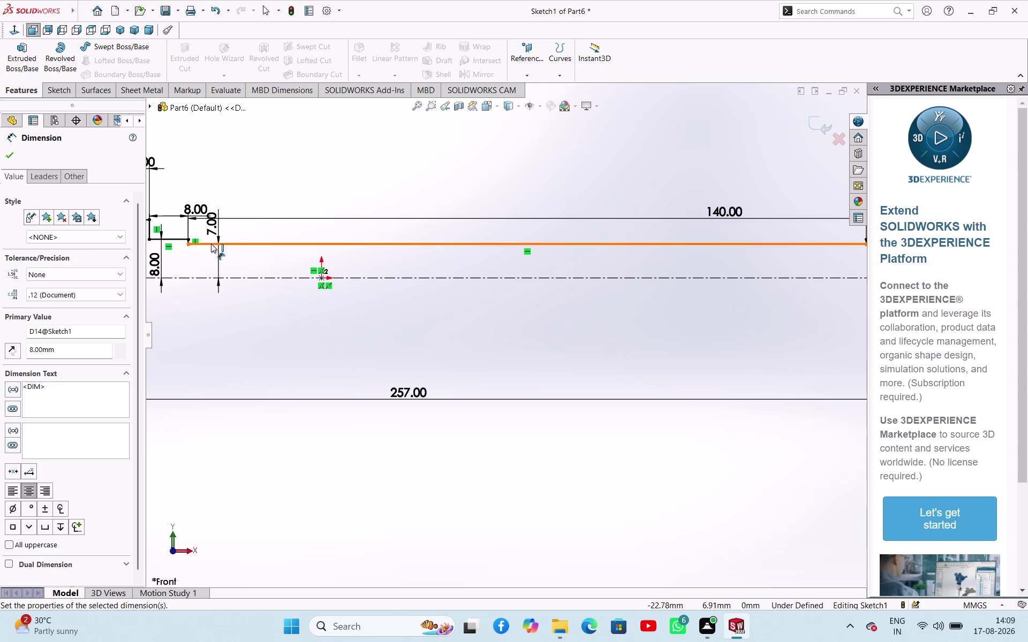
double_click(217, 227)
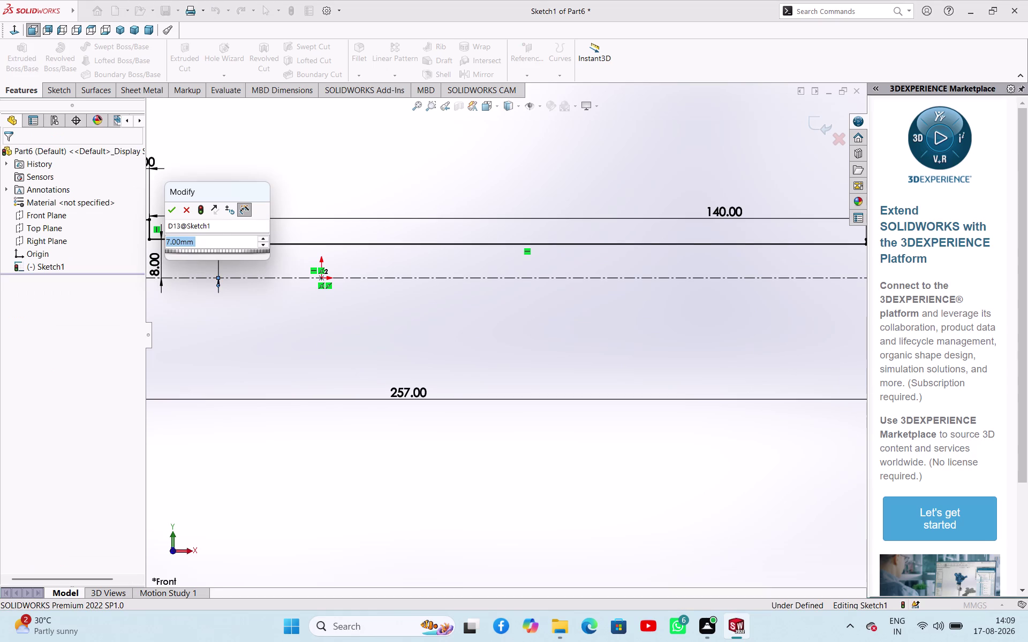
Change the left 7 mm step height to 8 mm.
key(8)
key(Return)
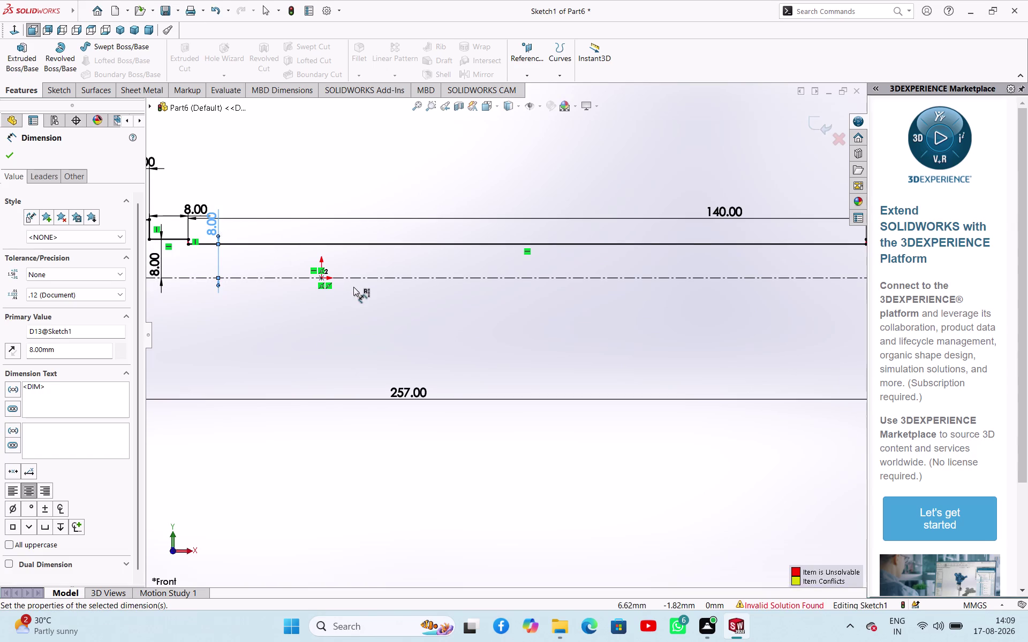
scroll(up, 3)
scroll(up, 3)
scroll(down, 3)
scroll(down, 3)
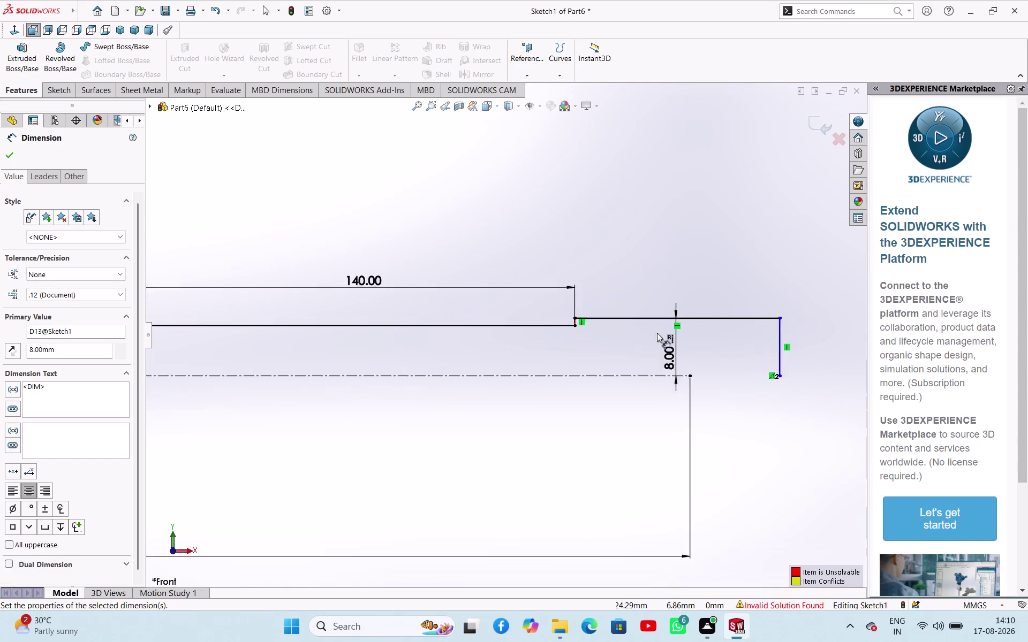
Set the right-end step height to 7 mm and delete the conflicting left step dimension.
double_click(665, 360)
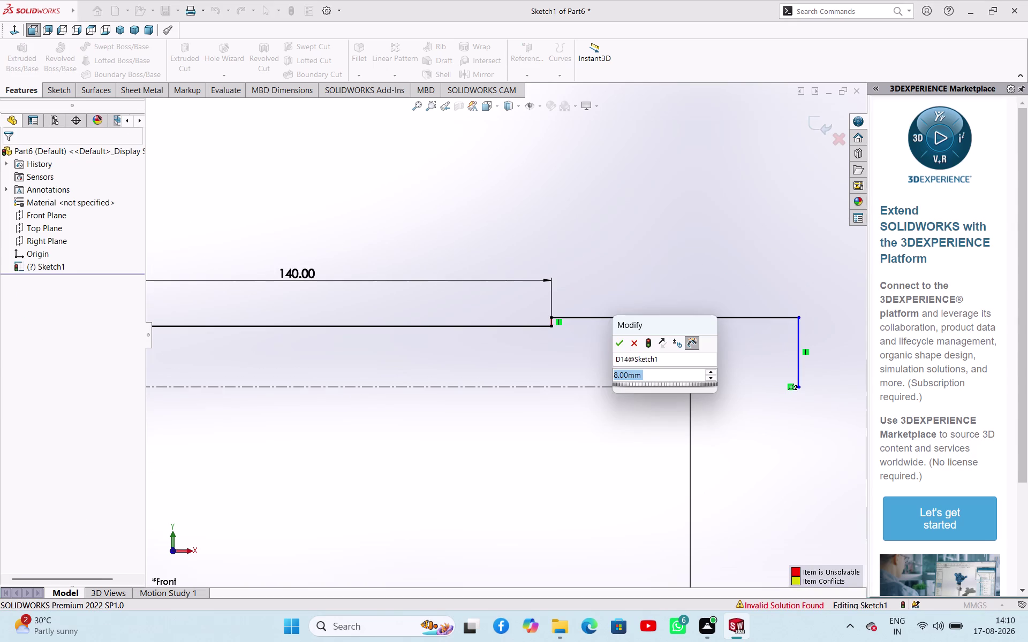
key(7)
key(Return)
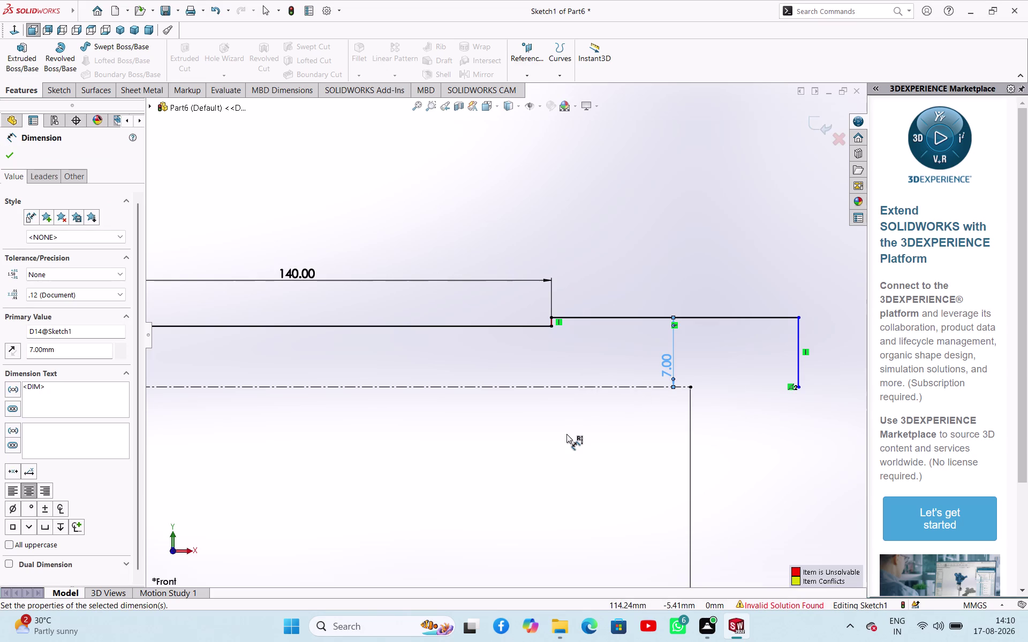
key(Escape)
scroll(up, 3)
scroll(up, 3)
scroll(down, 3)
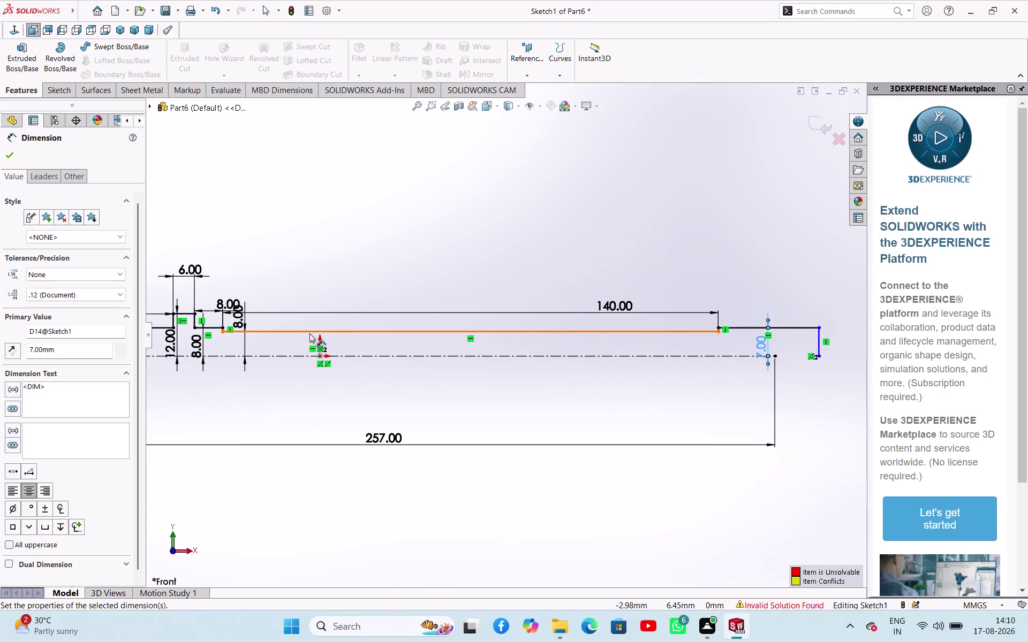
key(Escape)
click(242, 350)
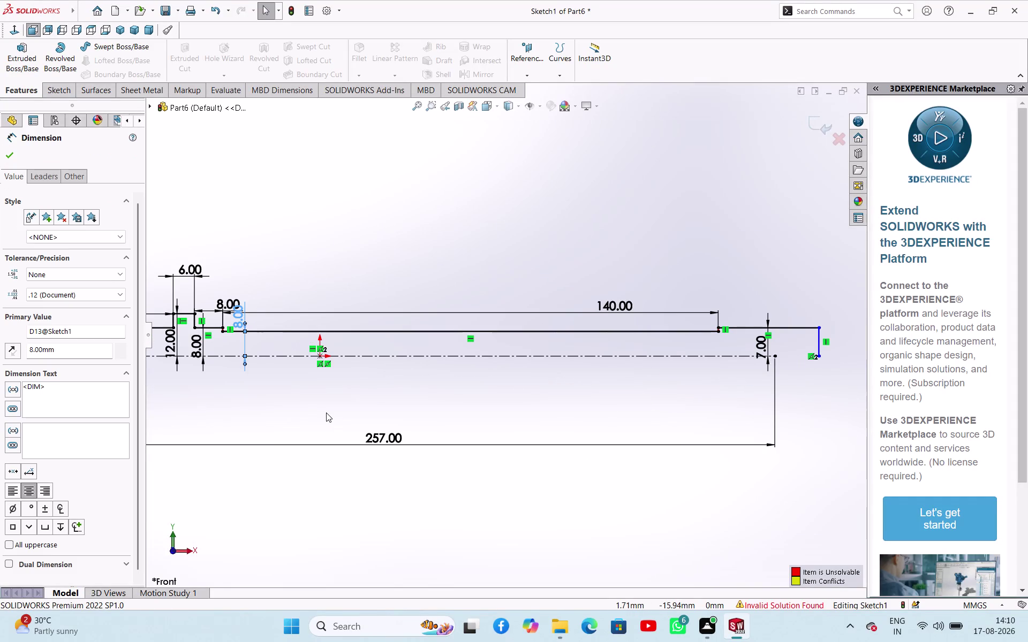
key(Delete)
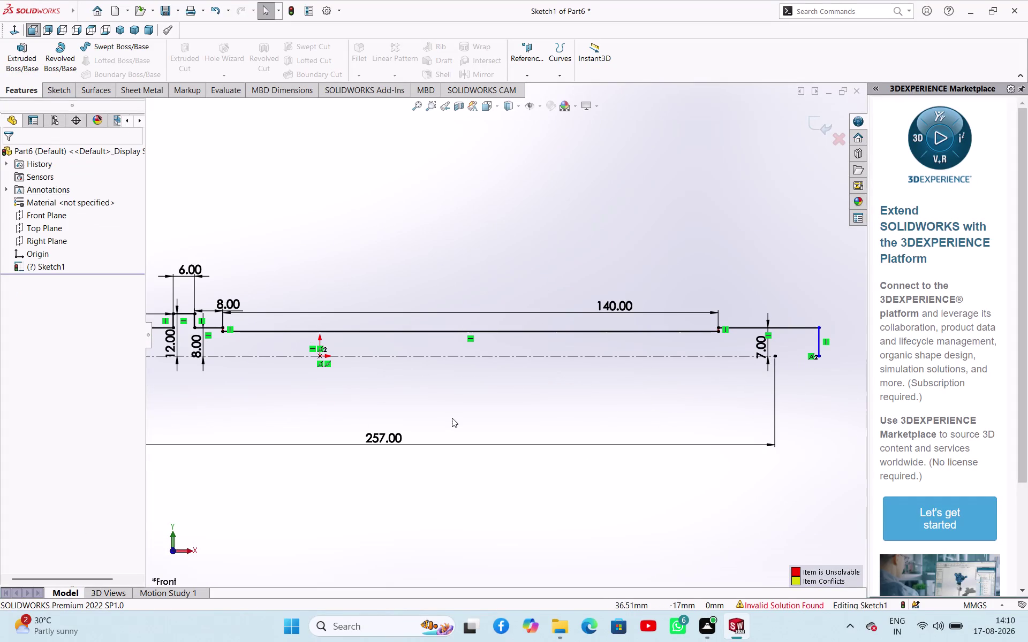
Dimension the long middle shaft section 8 mm above the centerline.
right_drag(471, 439, 501, 344)
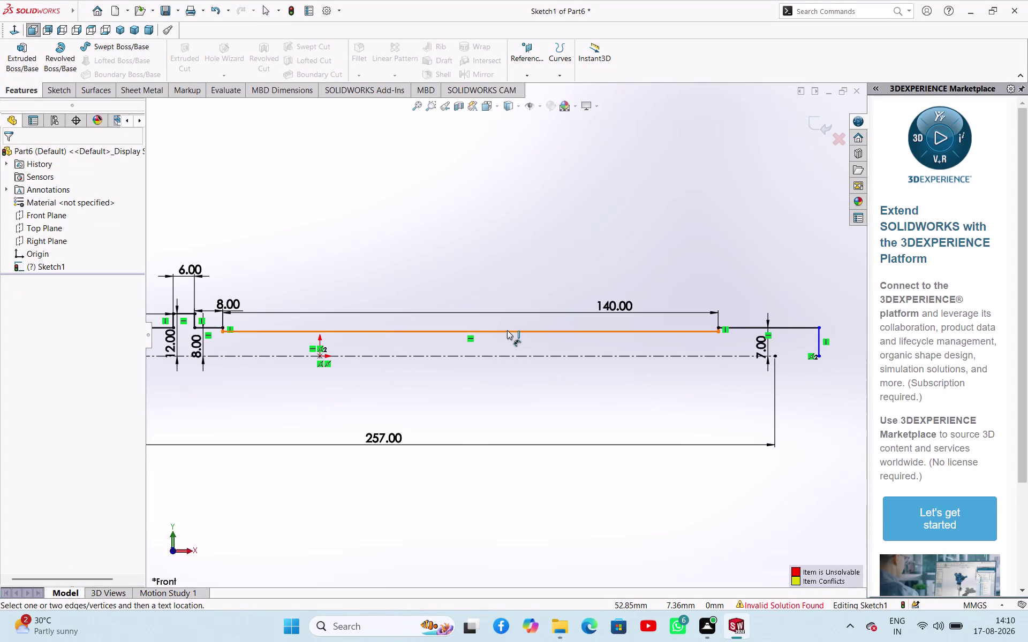
click(507, 330)
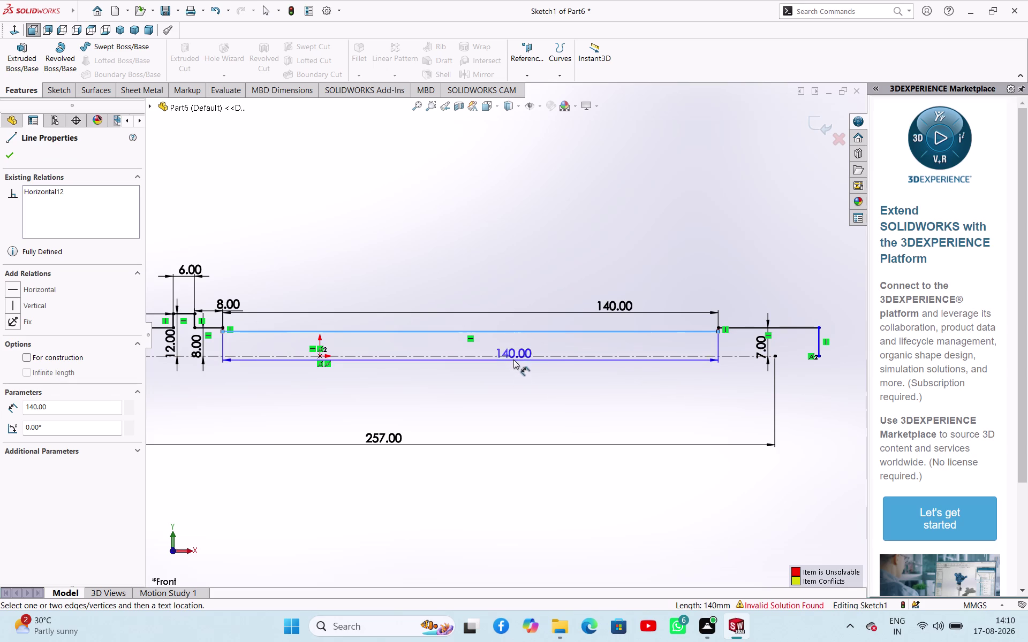
click(513, 356)
click(534, 283)
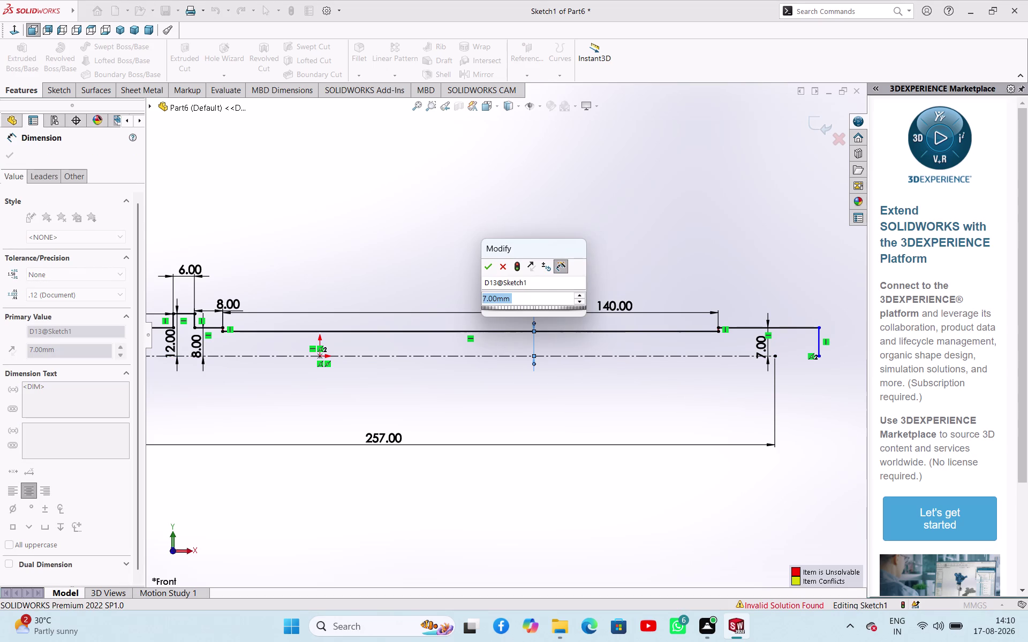
key(8)
key(Return)
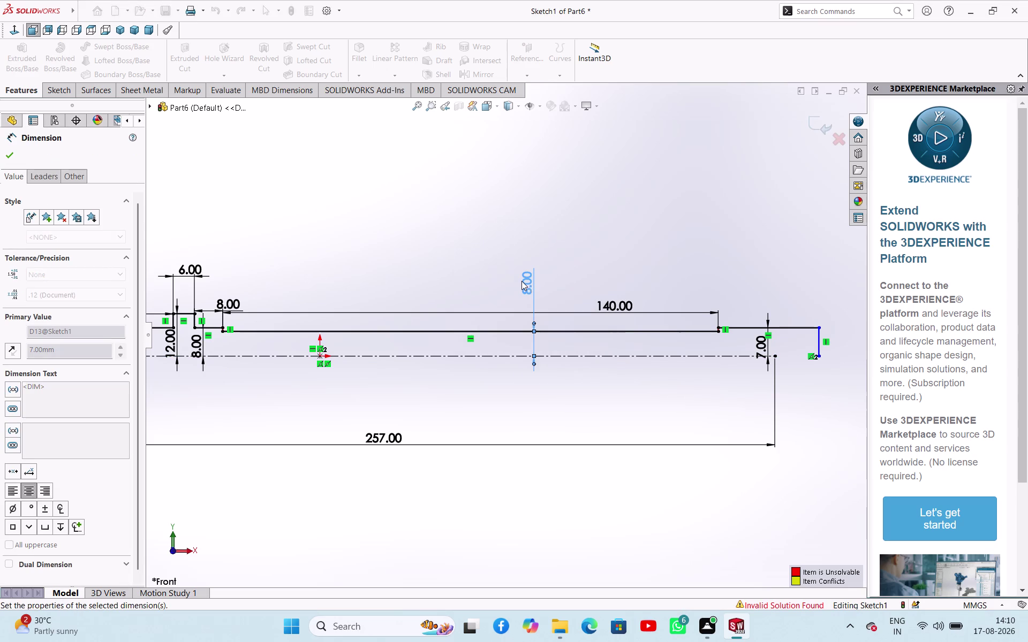
click(666, 244)
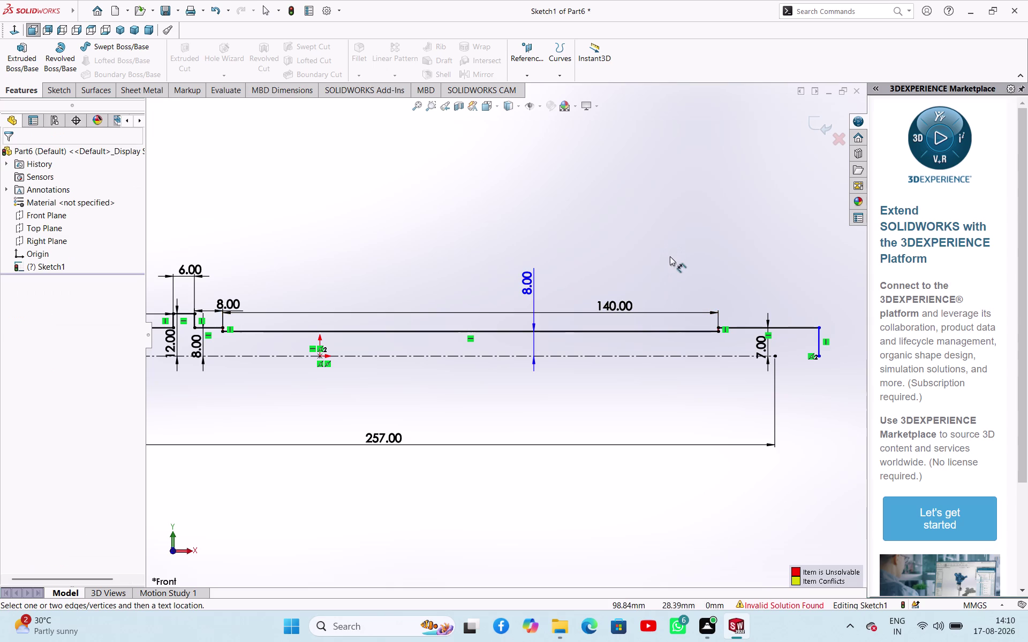
Undo the recent dimension changes and earlier sketch edits.
key(ctrl+z)
key(ctrl+z)
key(ctrl+z)
key(ctrl+z)
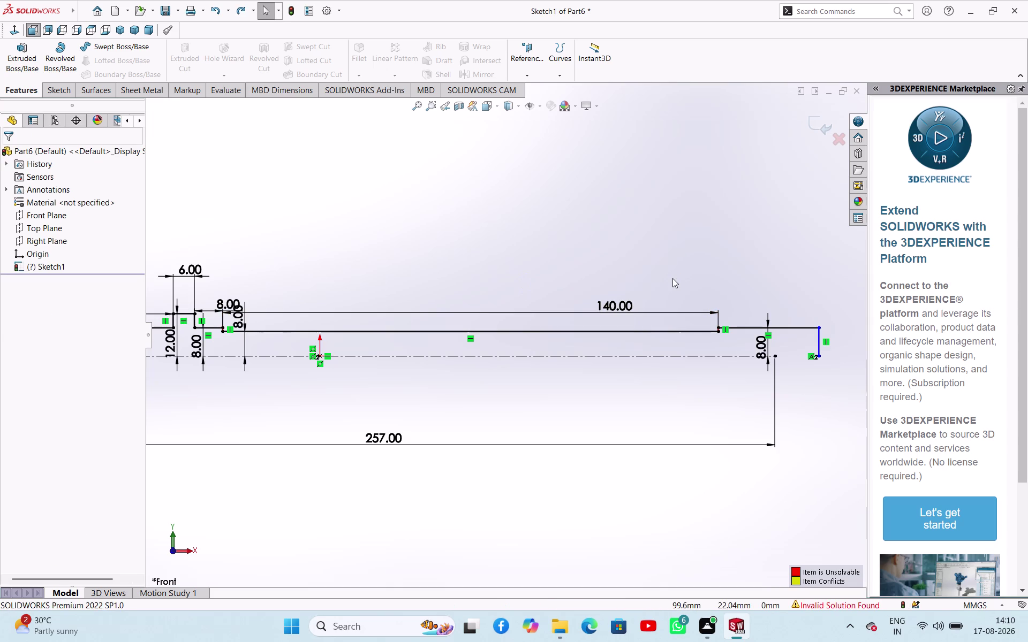
key(ctrl+z)
key(ctrl+z)
key(ctrl+z)
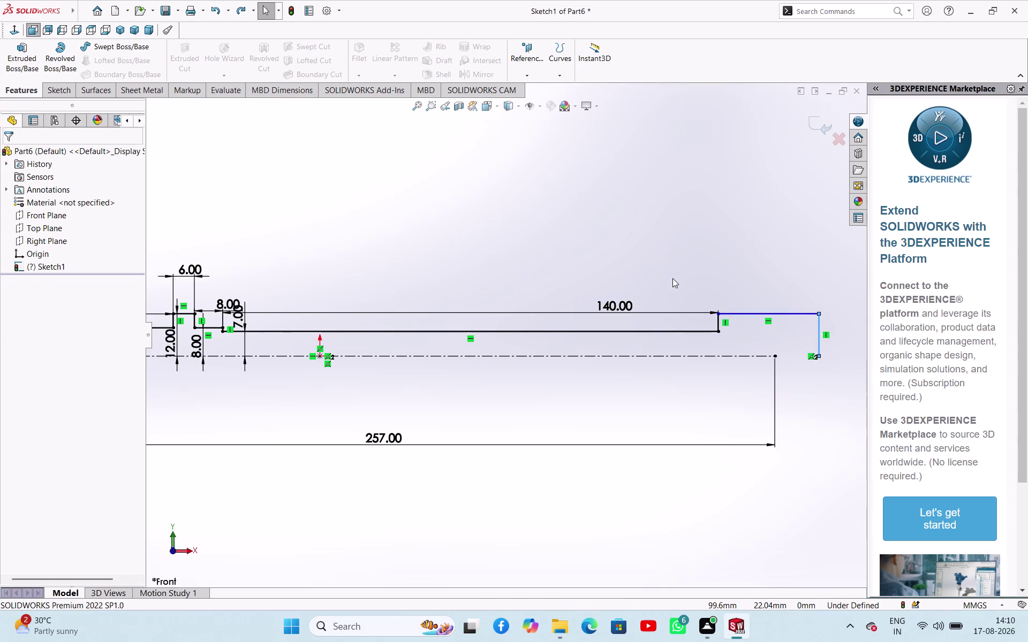
key(ctrl+z)
key(ctrl+z)
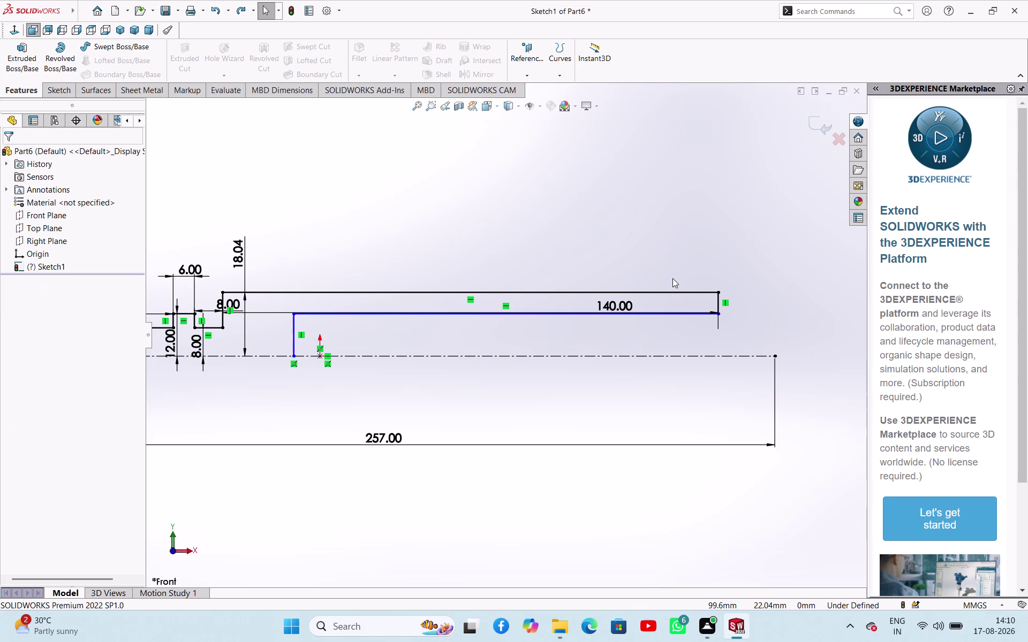
Change the 18.04 step height dimension to 8 mm.
double_click(243, 247)
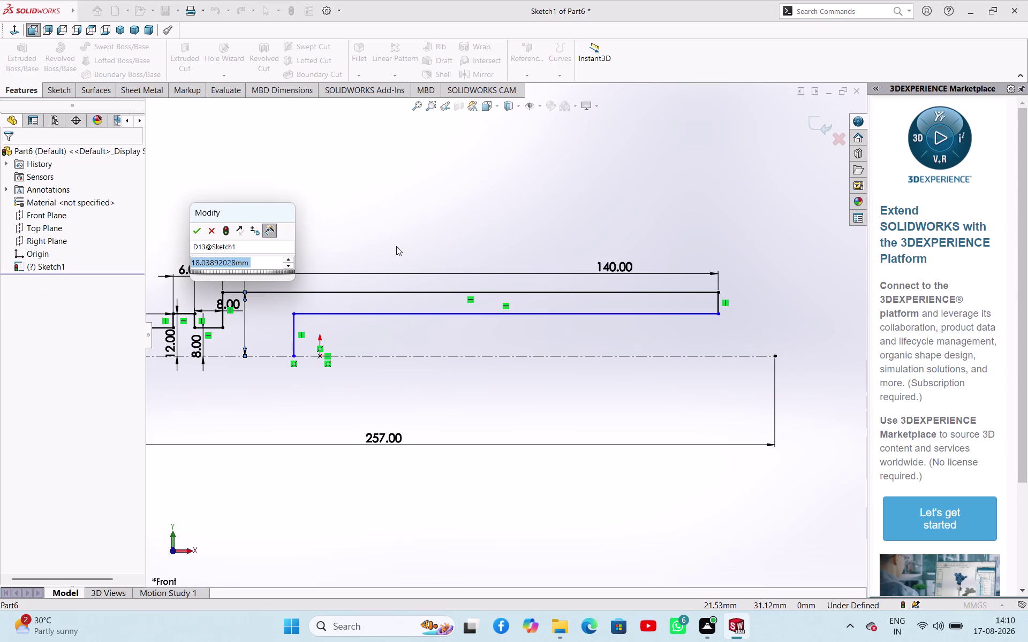
key(8)
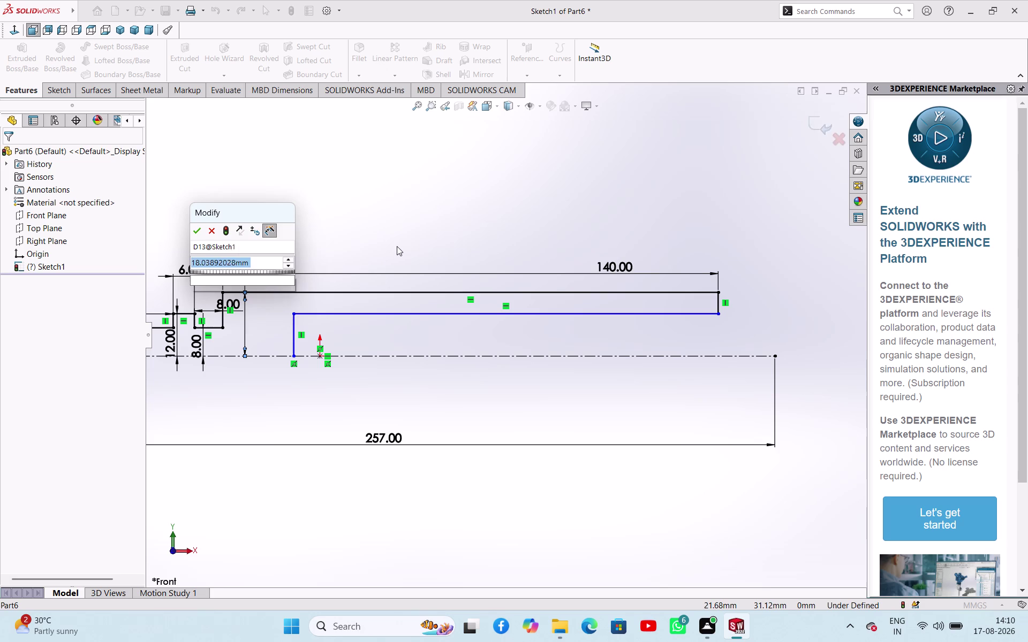
key(Return)
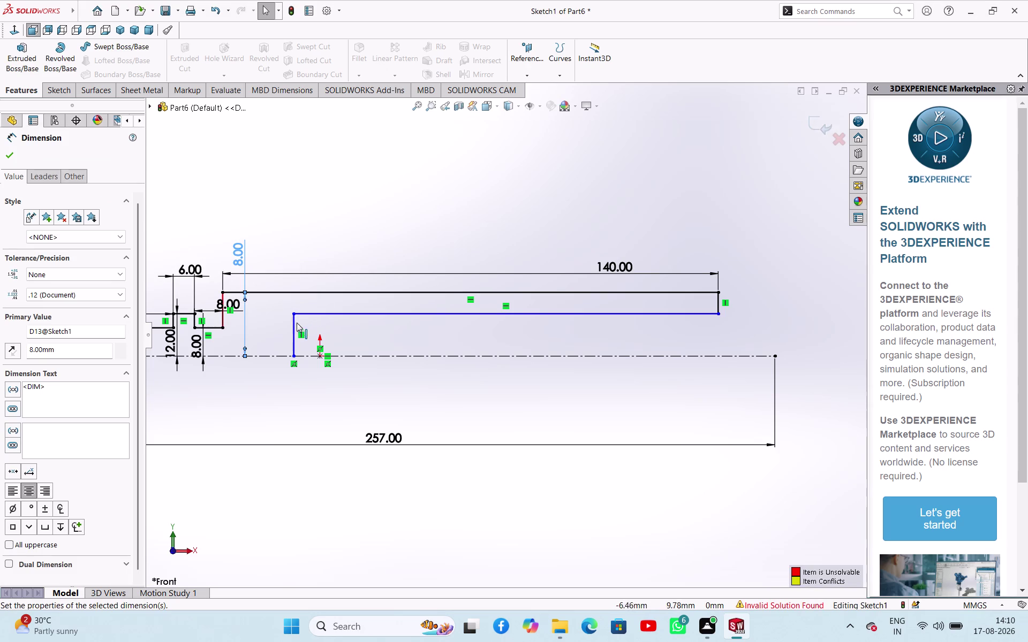
Drag the inner step line and corner to form a small step just before the right end.
drag(292, 314, 675, 345)
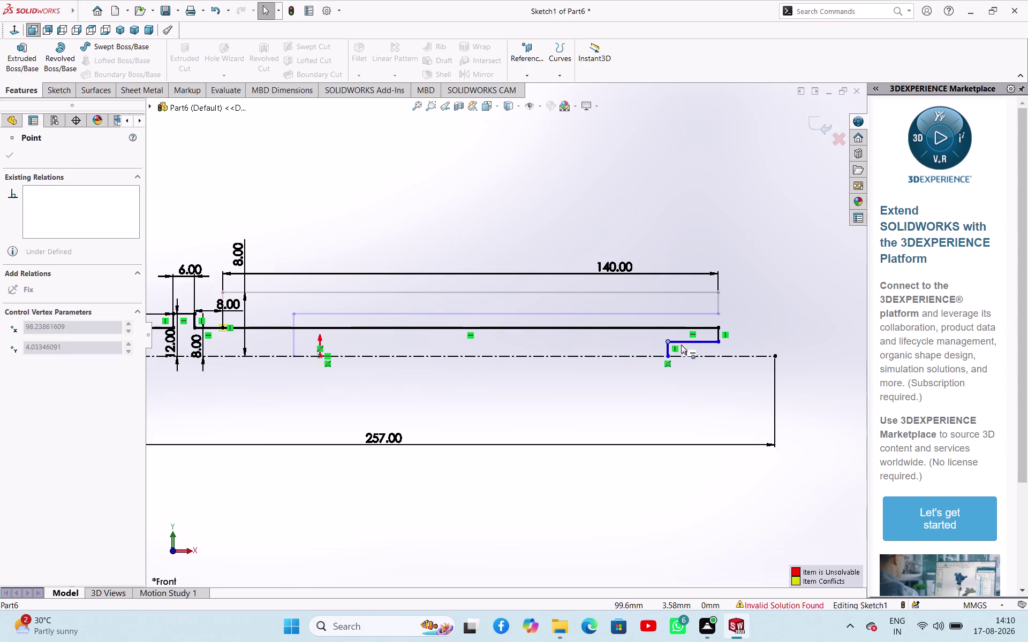
drag(675, 345, 753, 346)
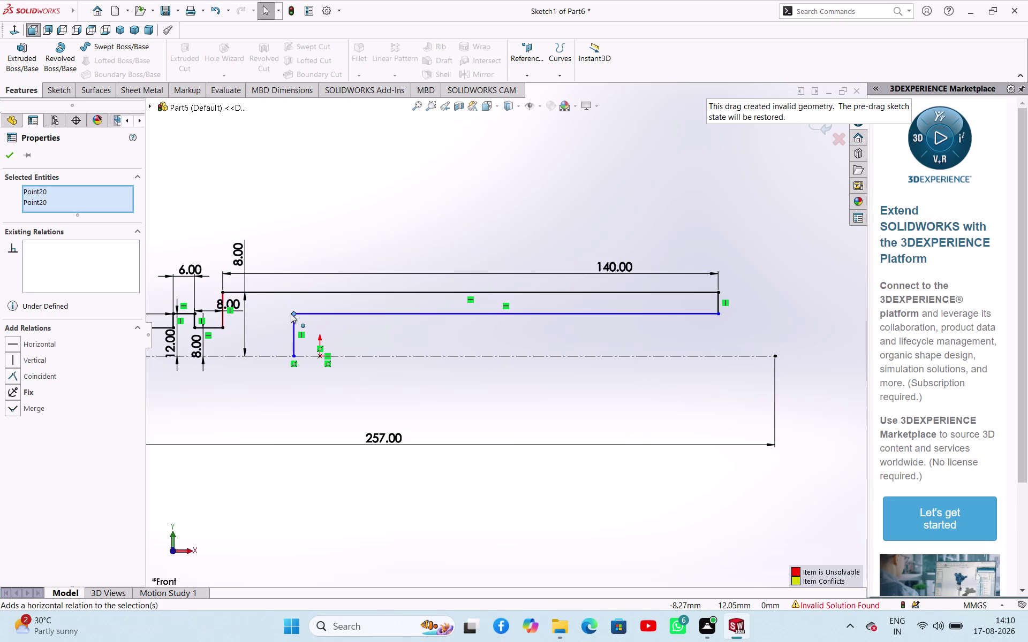
drag(291, 314, 760, 342)
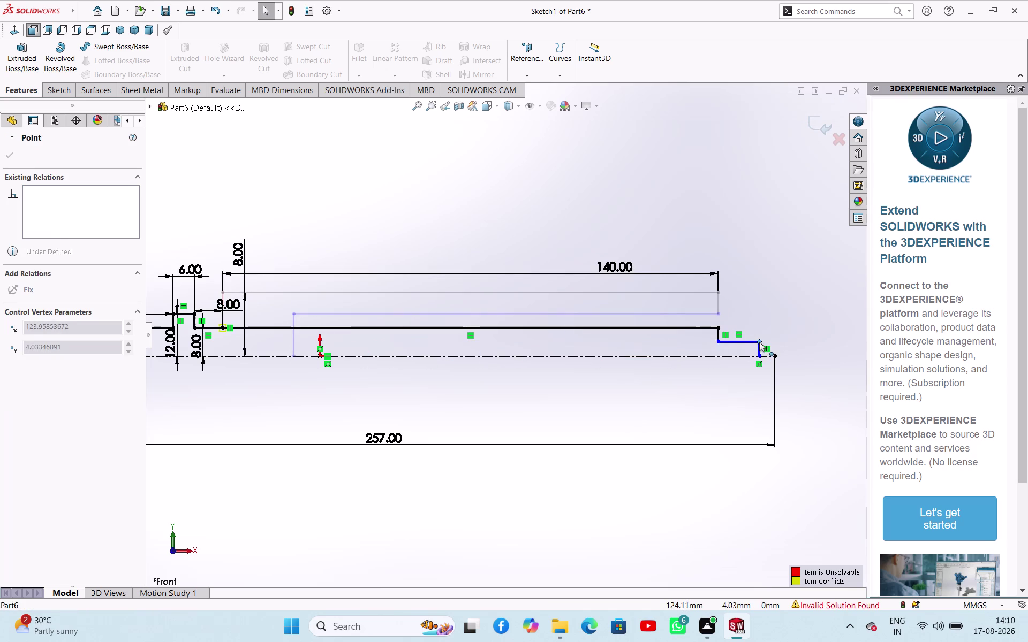
drag(759, 342, 760, 342)
click(690, 378)
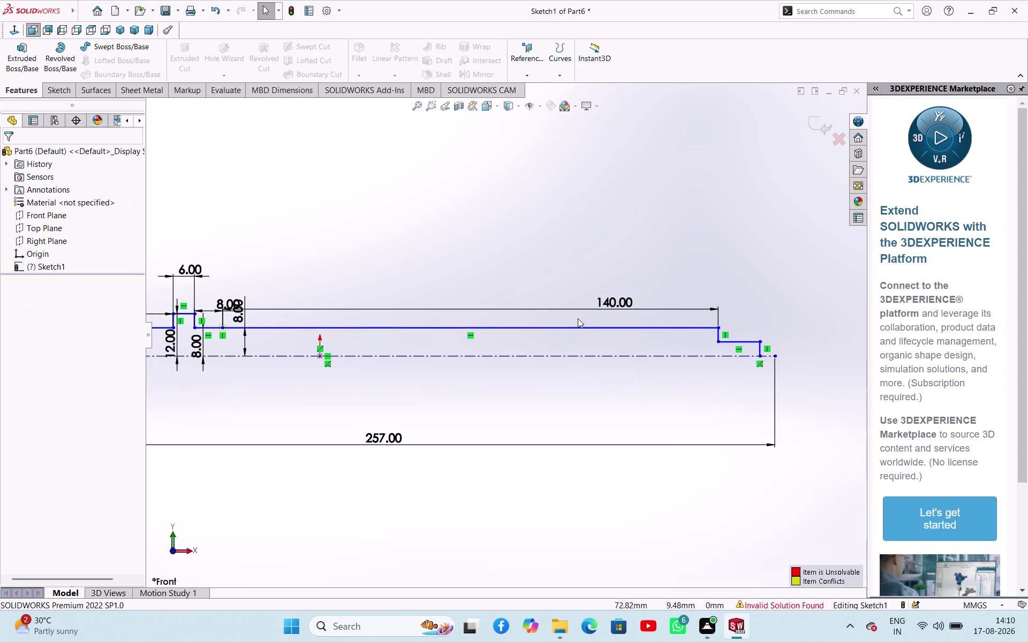
Try a 7 mm right-end step height, dismiss the invalid-geometry warning, and undo it.
right_drag(571, 283, 587, 207)
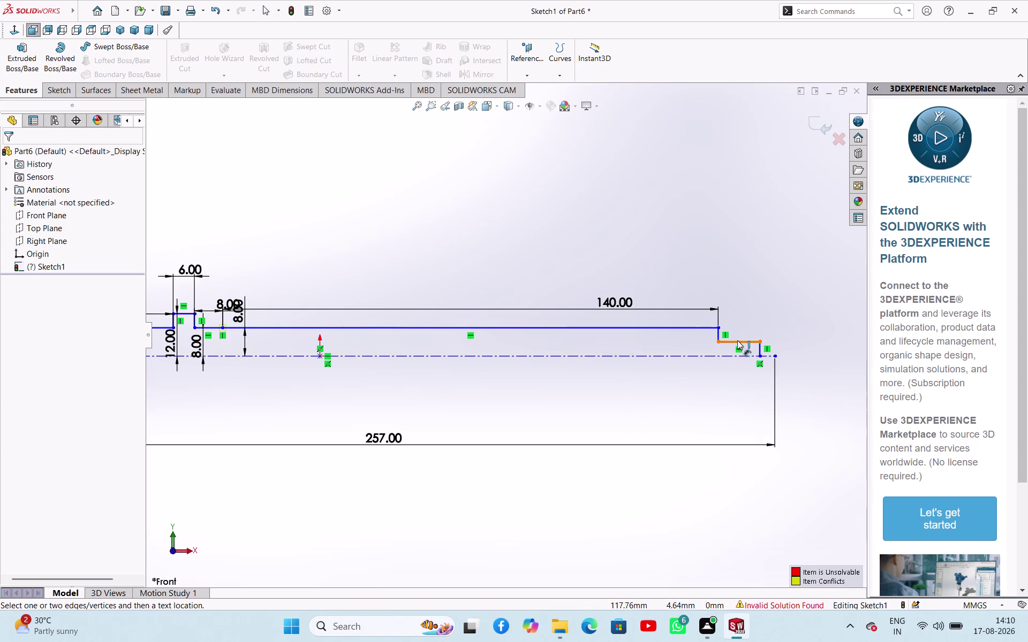
click(737, 340)
click(746, 356)
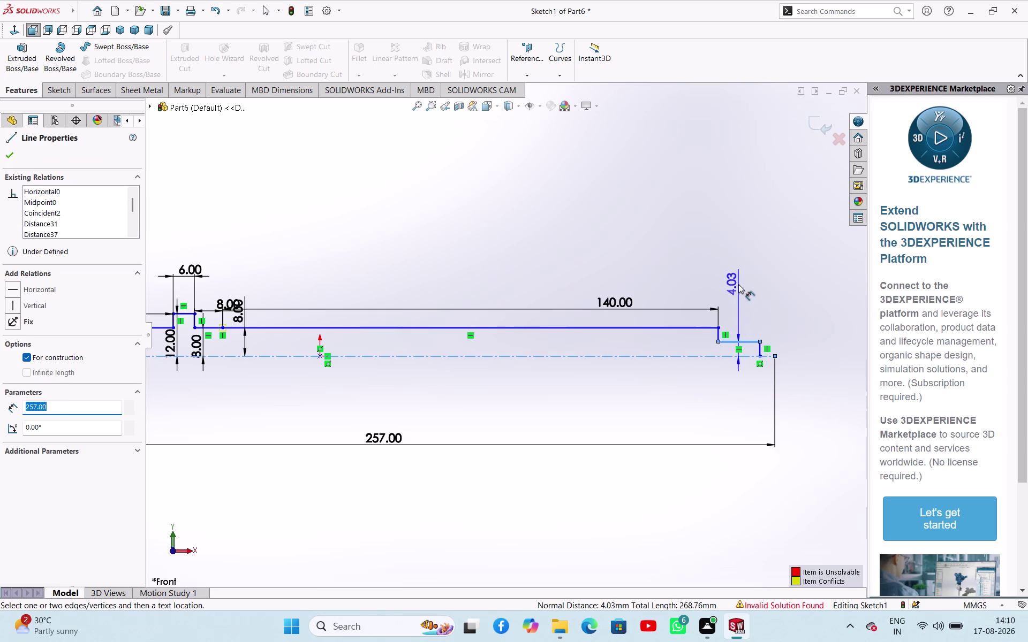
click(739, 284)
key(7)
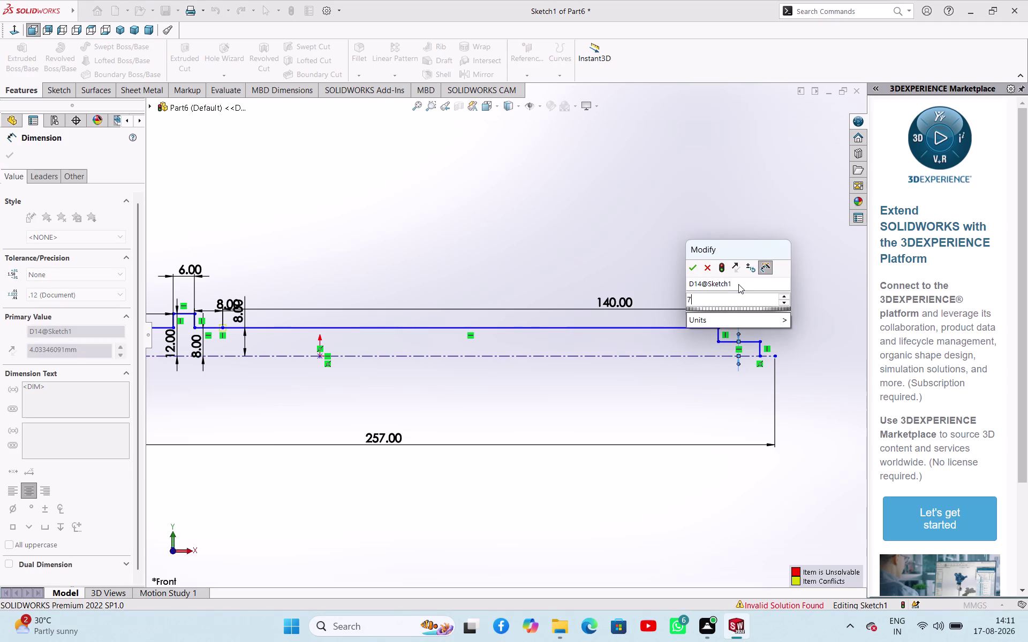
key(Return)
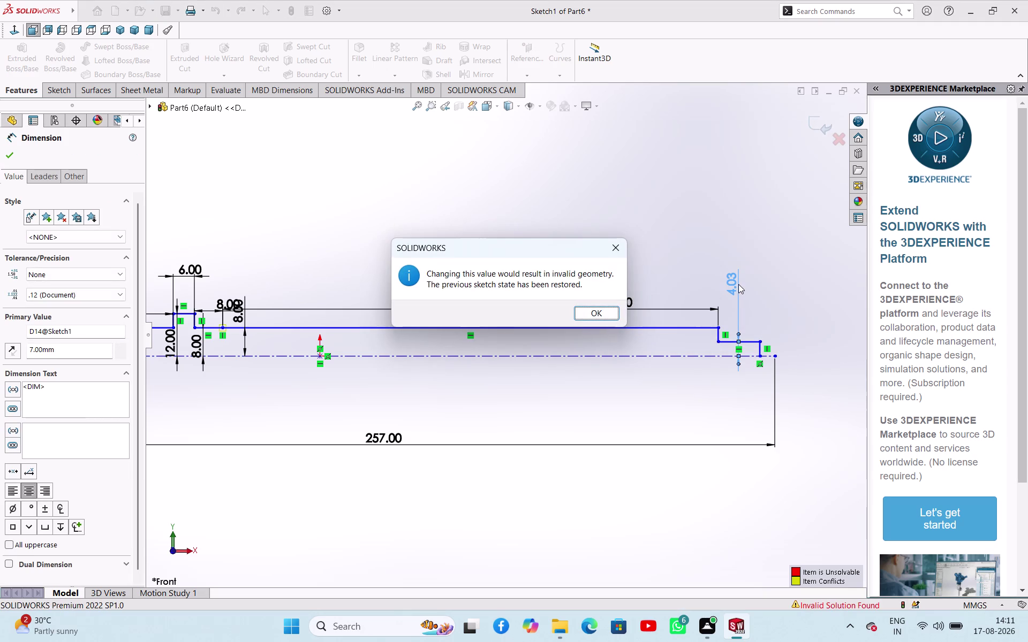
click(595, 311)
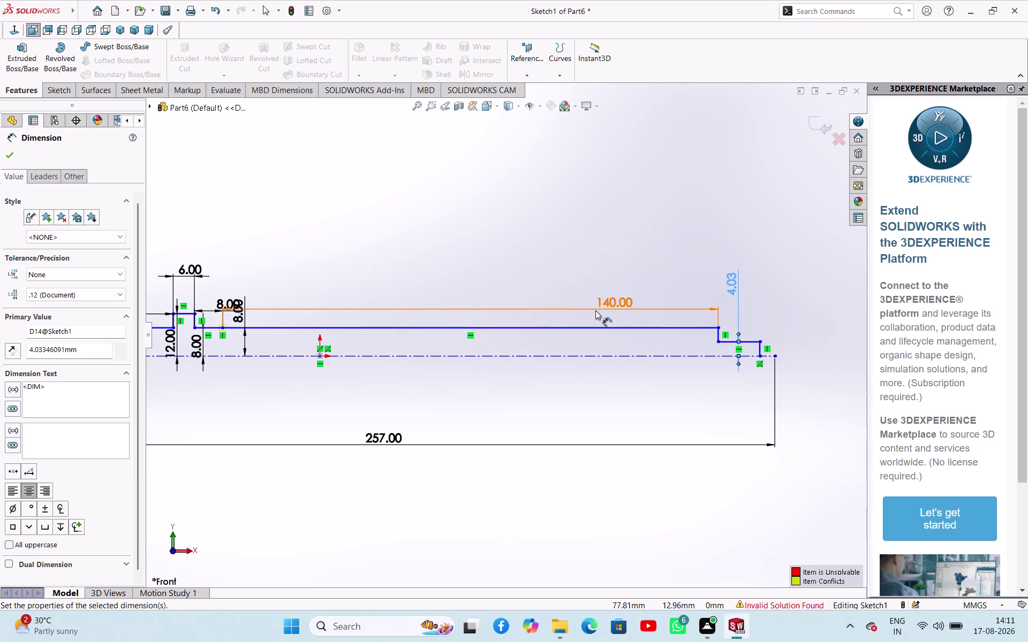
click(638, 229)
key(ctrl+z)
key(ctrl+z)
key(ctrl+z)
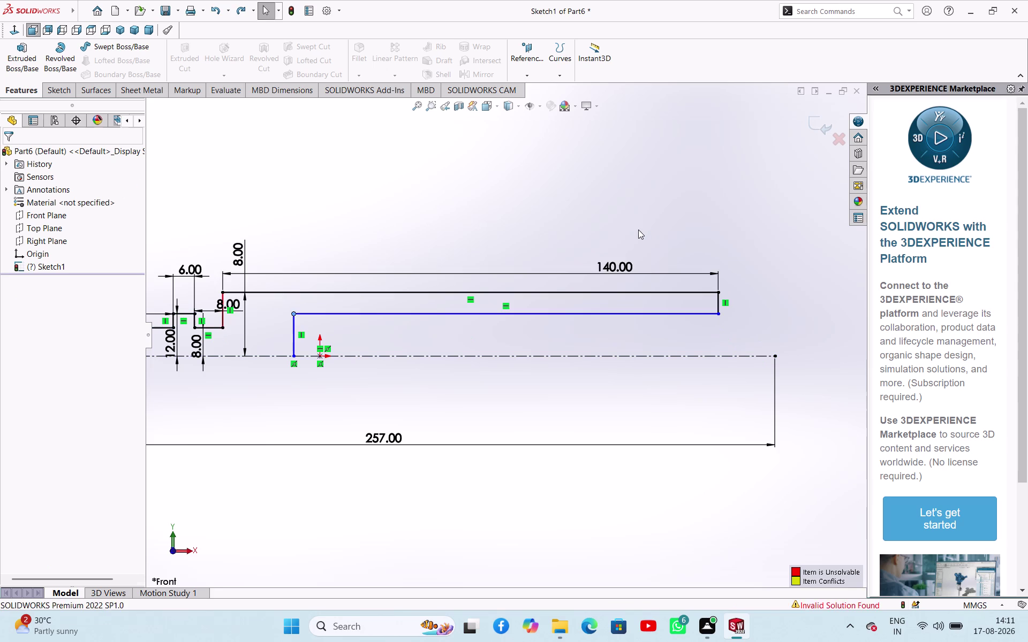
Undo once, then change the step's length dimension to 140.
key(ctrl+z)
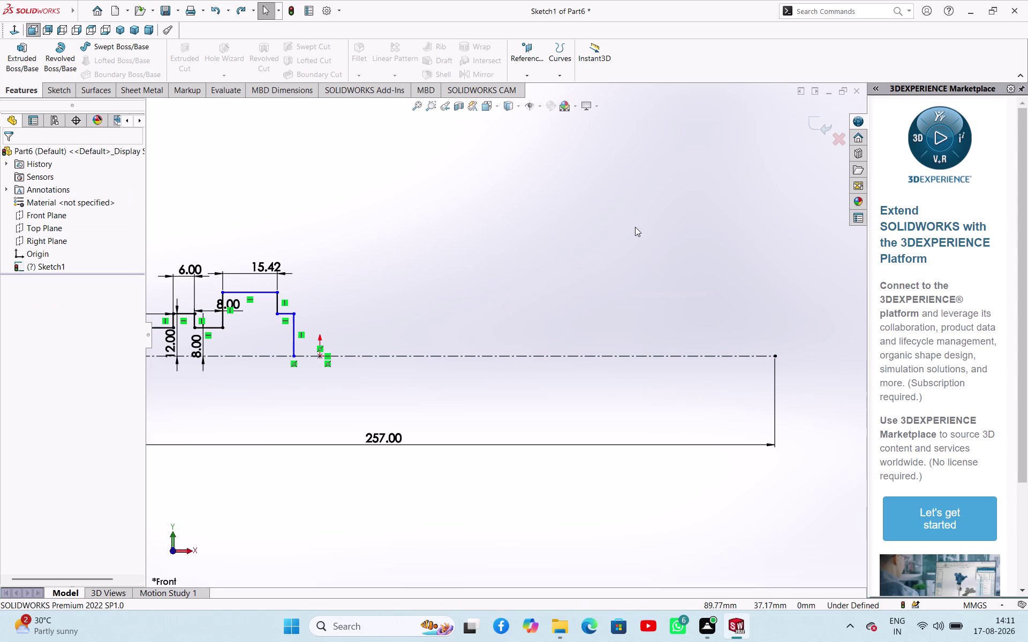
double_click(269, 271)
text(1)
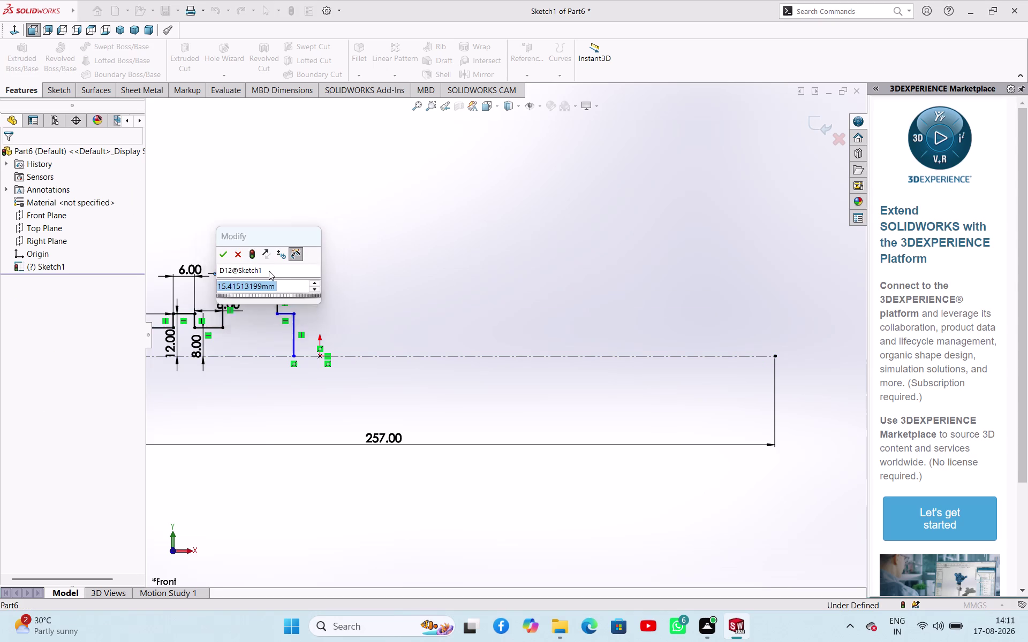
text(40)
key(Return)
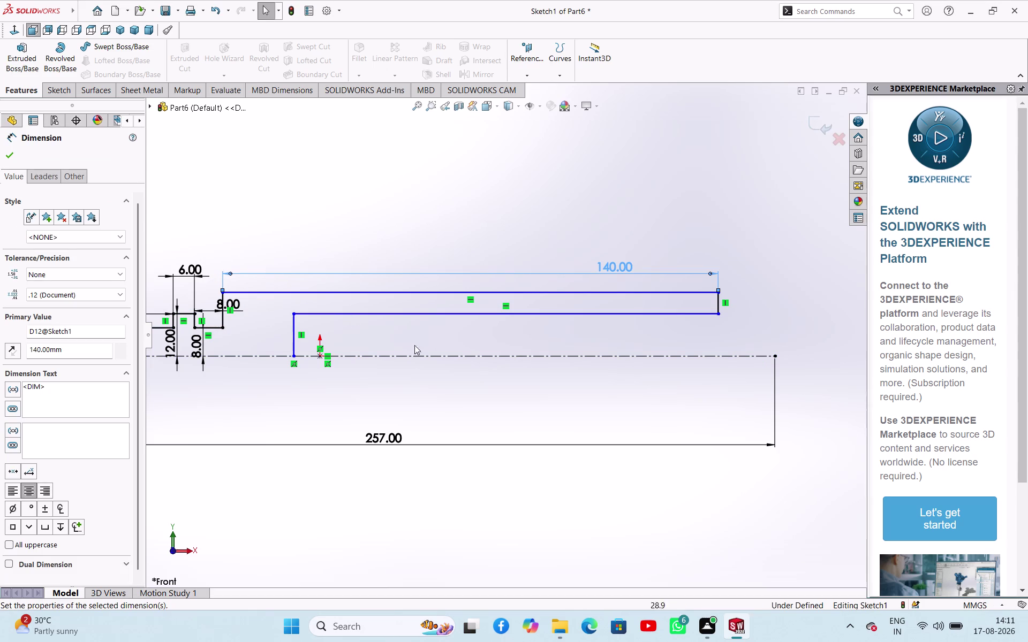
key(Escape)
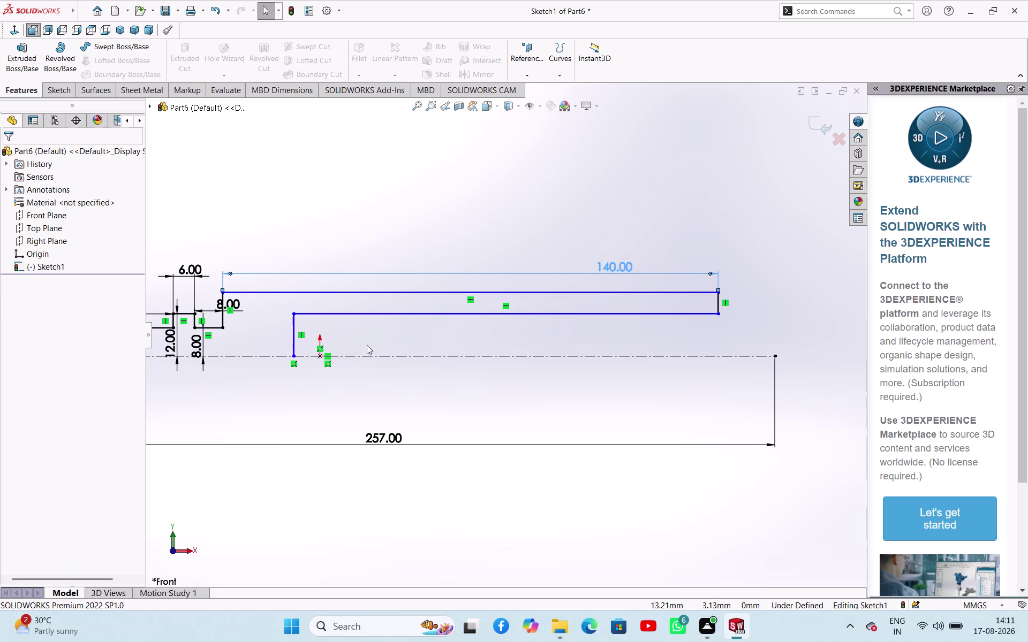
Delete the stray lower line and the leftover vertical lines near the origin.
click(371, 312)
key(Delete)
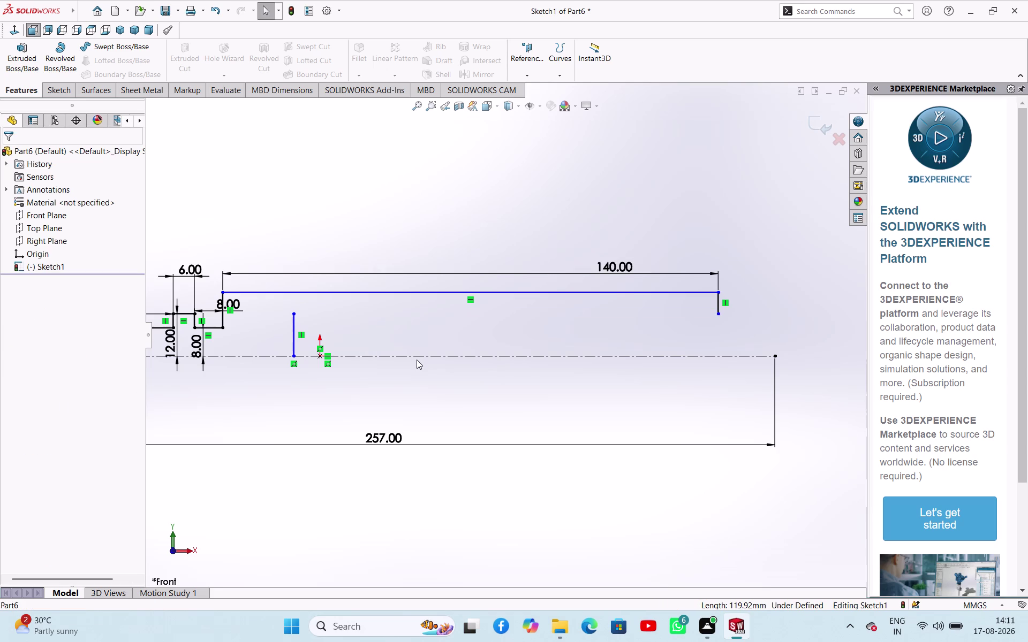
click(290, 337)
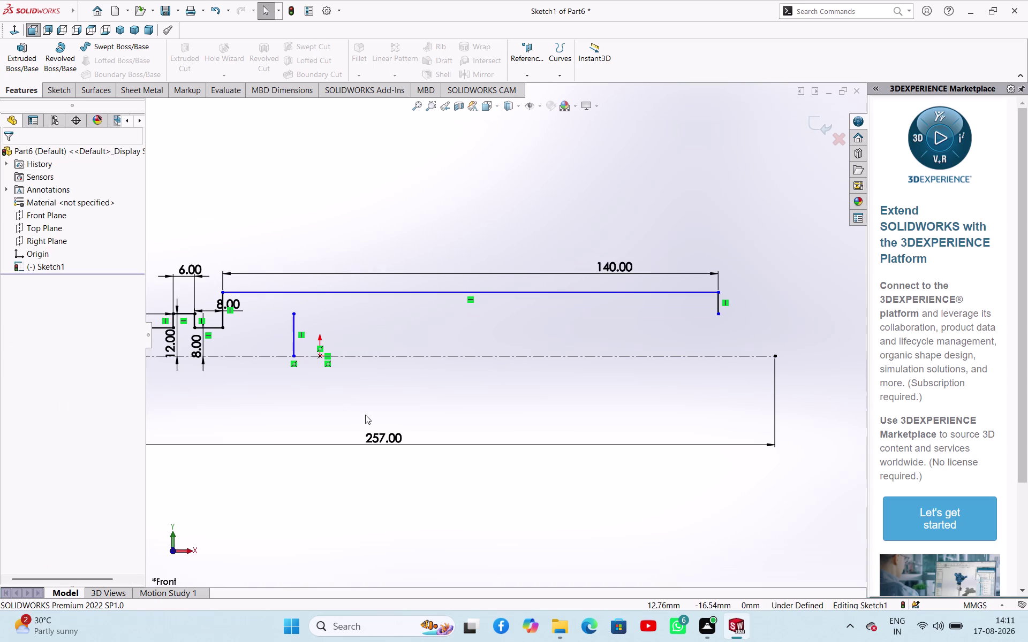
key(Delete)
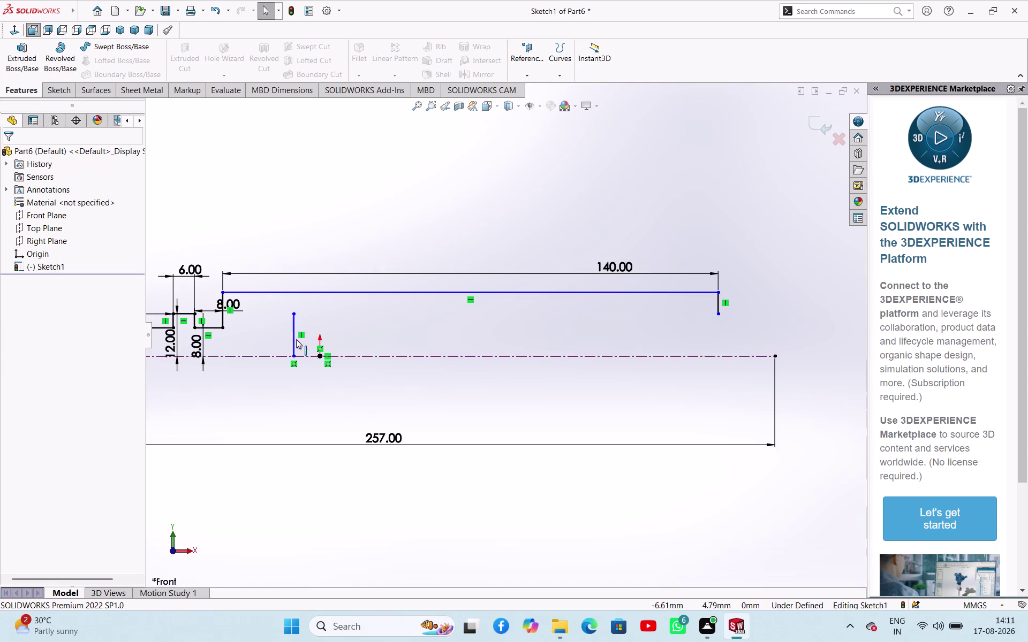
click(295, 340)
key(Delete)
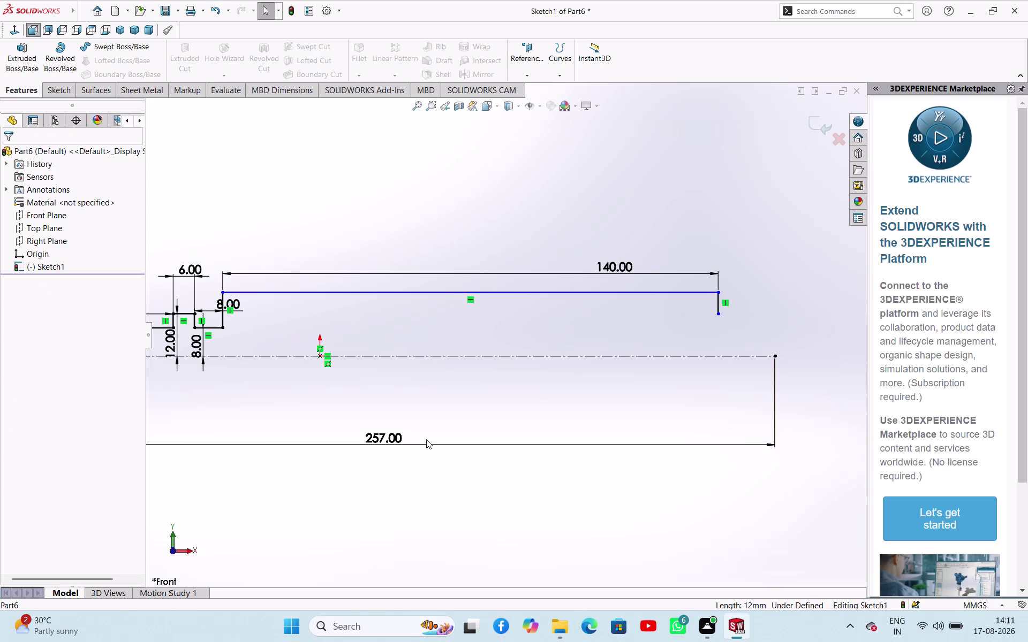
Dimension the long top edge 8 mm above the centerline.
right_drag(445, 407, 471, 322)
click(475, 294)
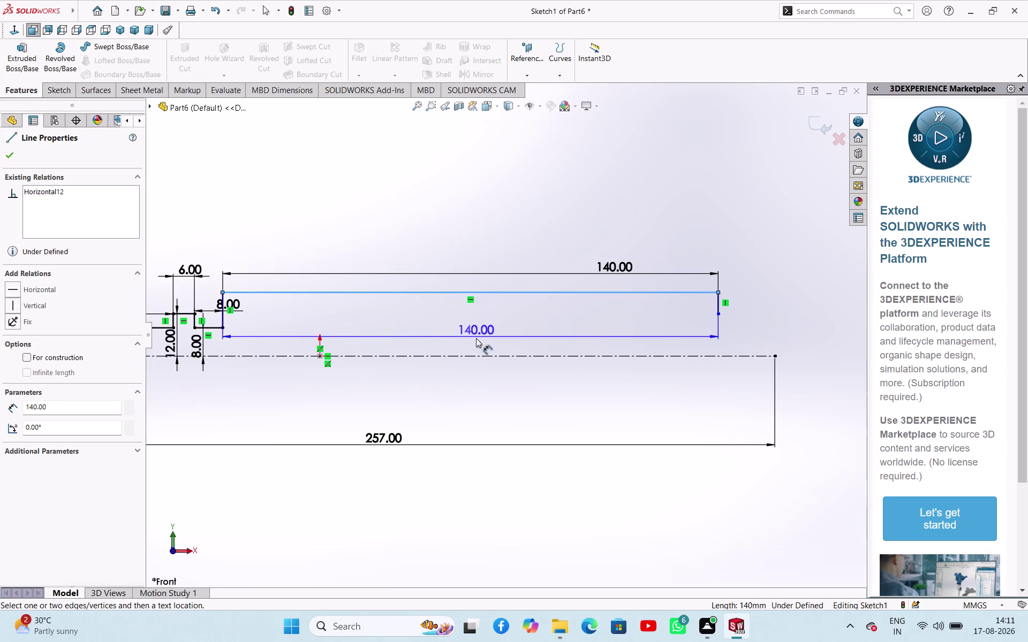
click(476, 354)
click(473, 340)
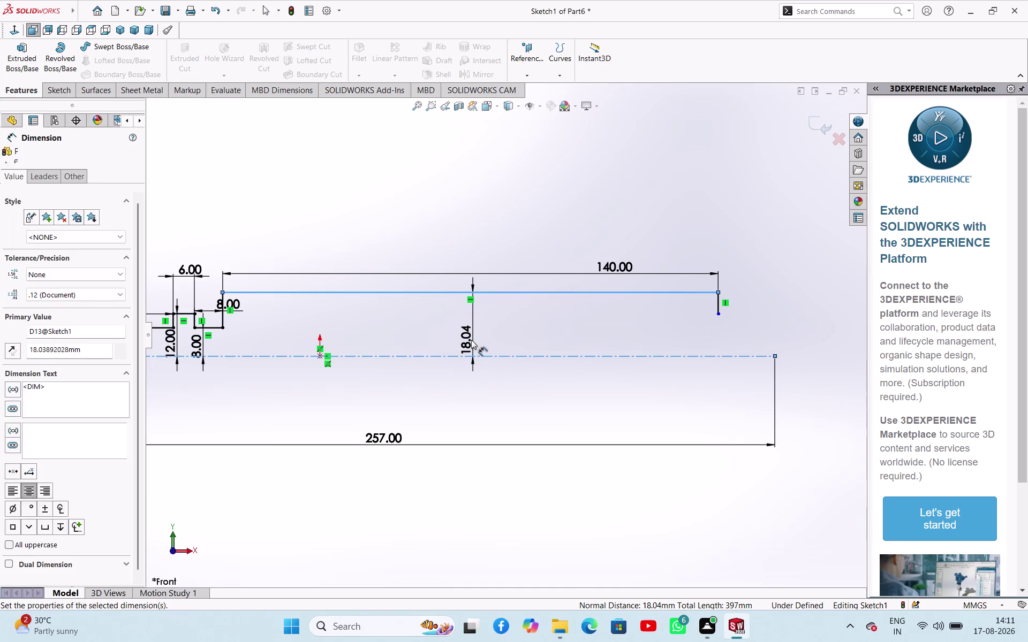
key(8)
key(Return)
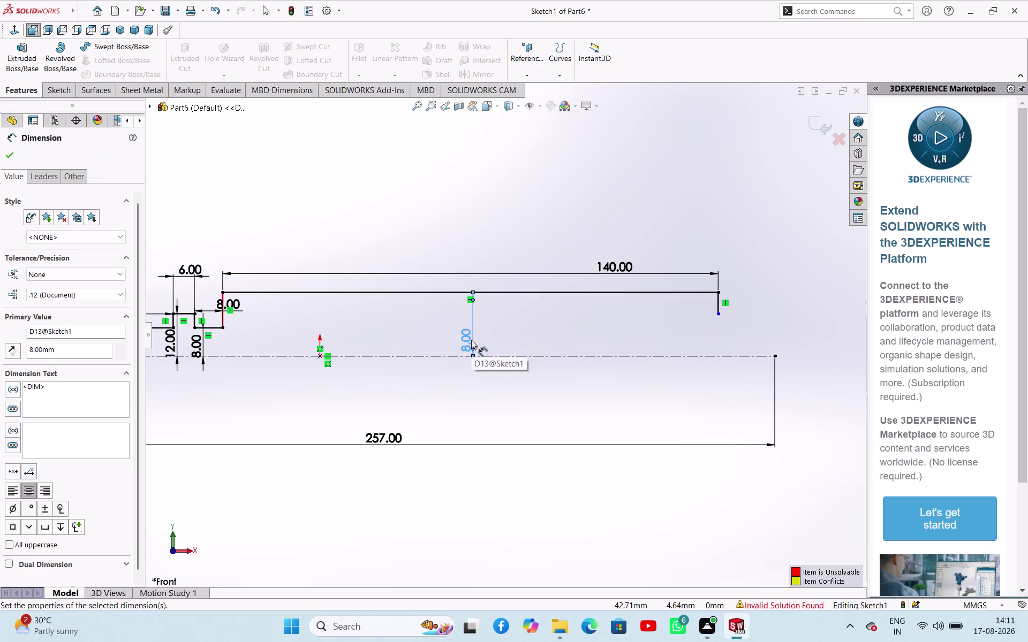
key(Escape)
key(Escape)
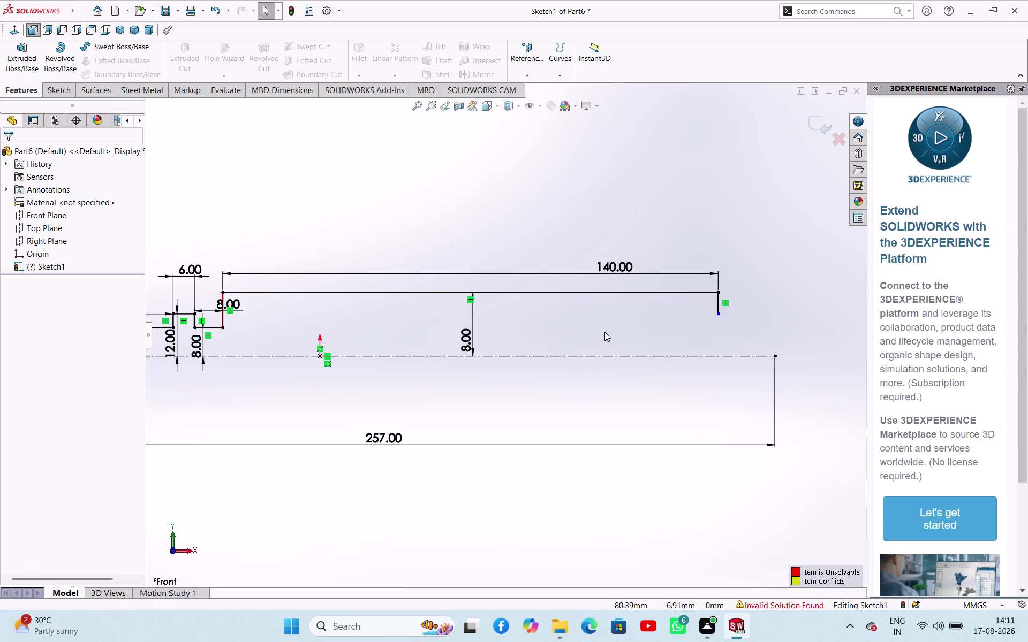
scroll(up, 3)
scroll(down, 3)
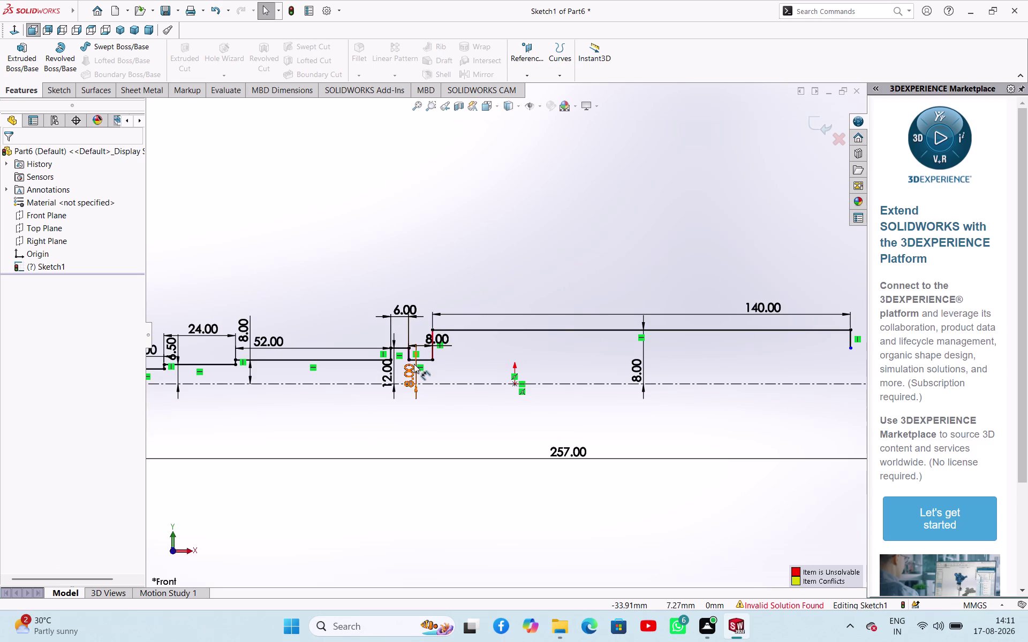
scroll(down, 3)
scroll(down, 3)
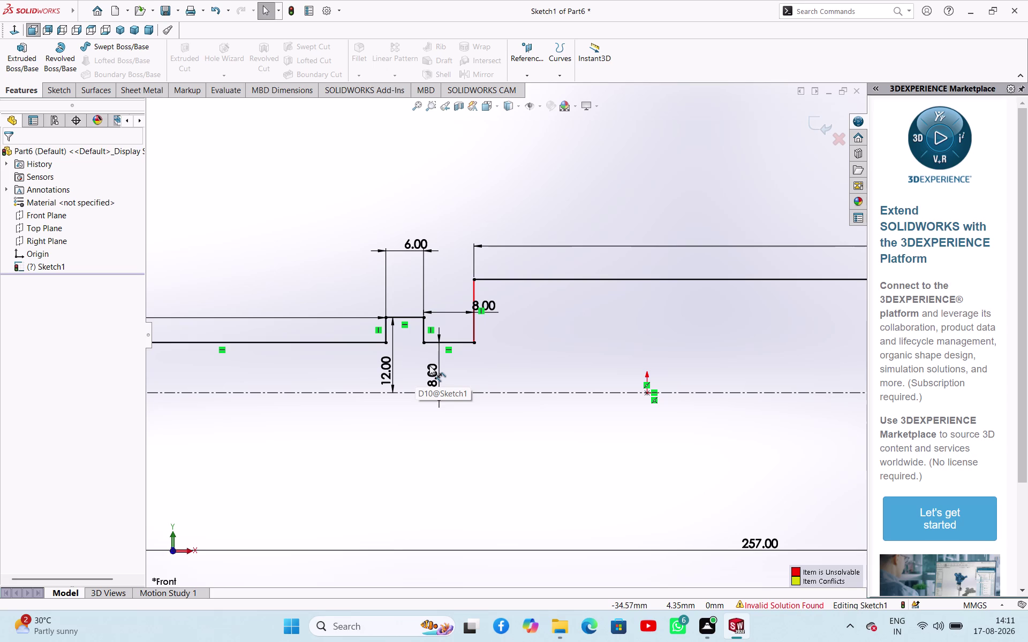
scroll(up, 3)
scroll(up, 3)
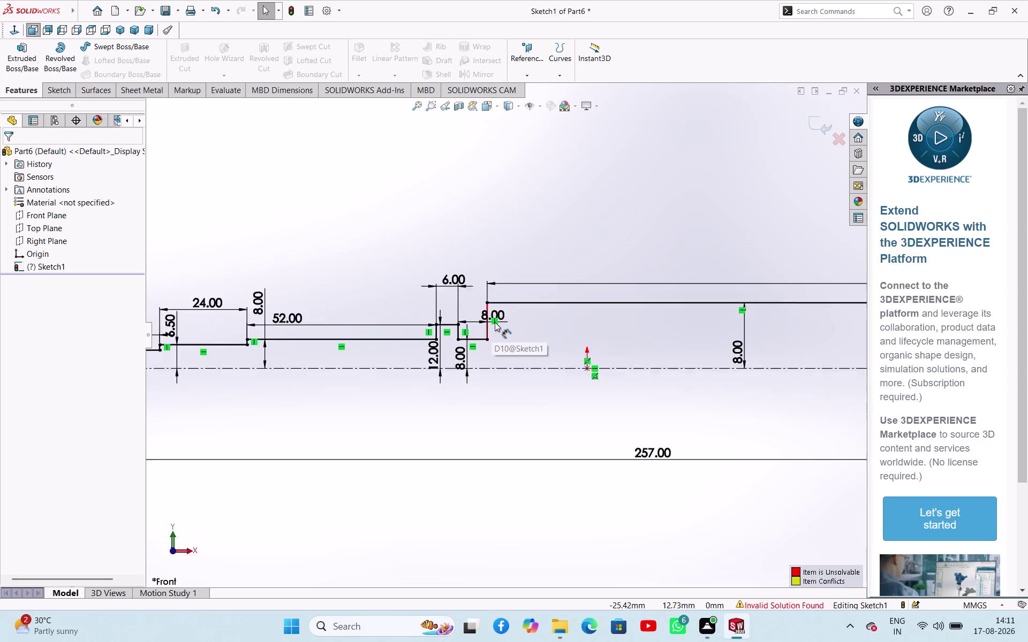
Undo the final step's 140 edge, vertical lines and leftover short top line.
click(560, 250)
key(Escape)
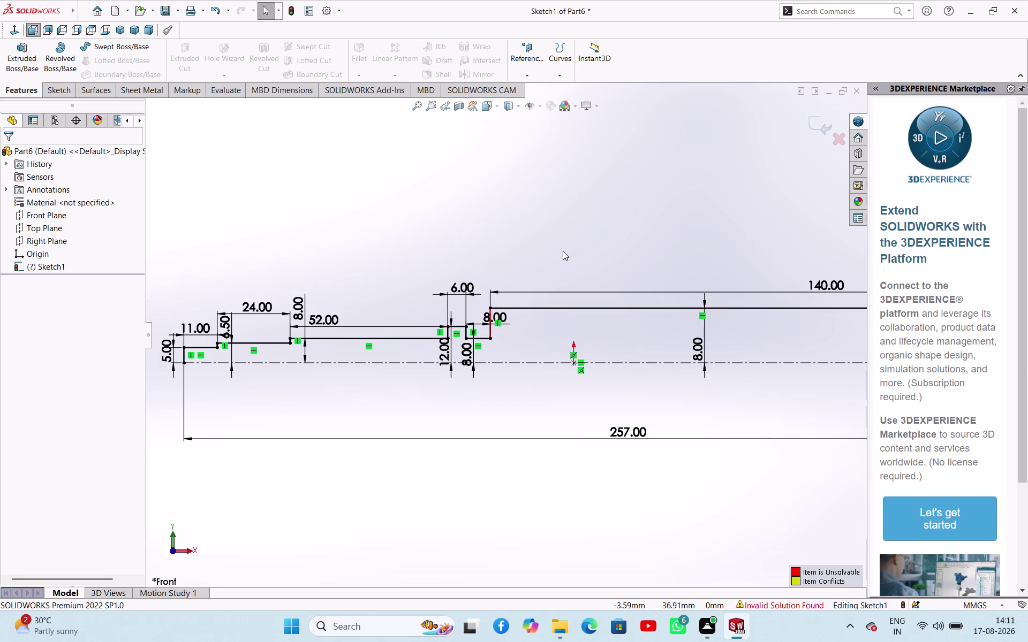
key(ctrl+z)
key(ctrl+z)
key(ctrl+z)
key(ctrl+z)
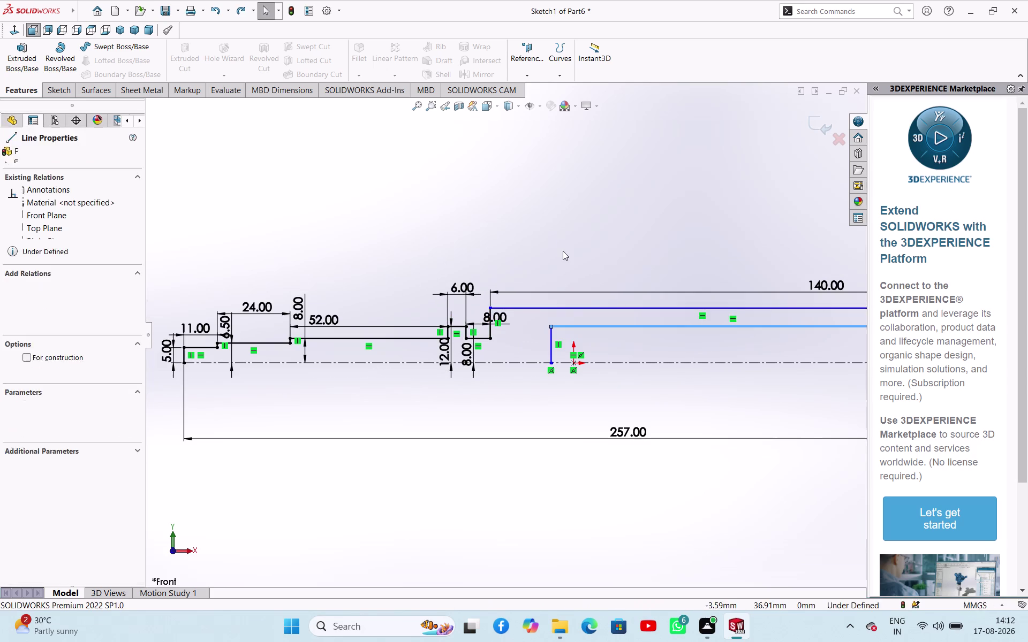
key(ctrl+z)
key(ctrl+z)
key(ctrl+z)
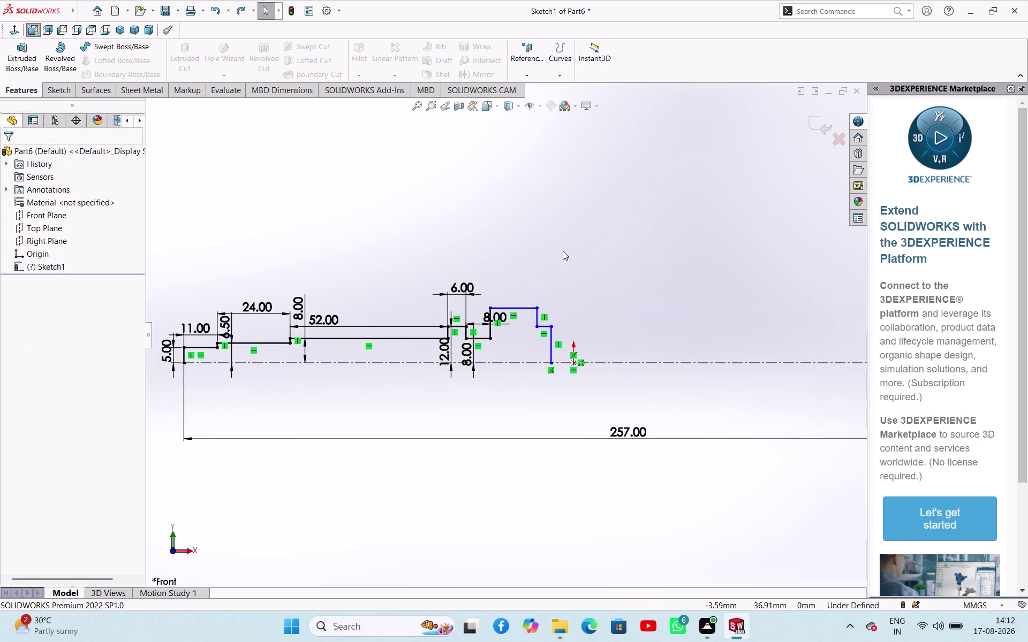
key(ctrl+z)
key(ctrl+z)
key(ctrl+z)
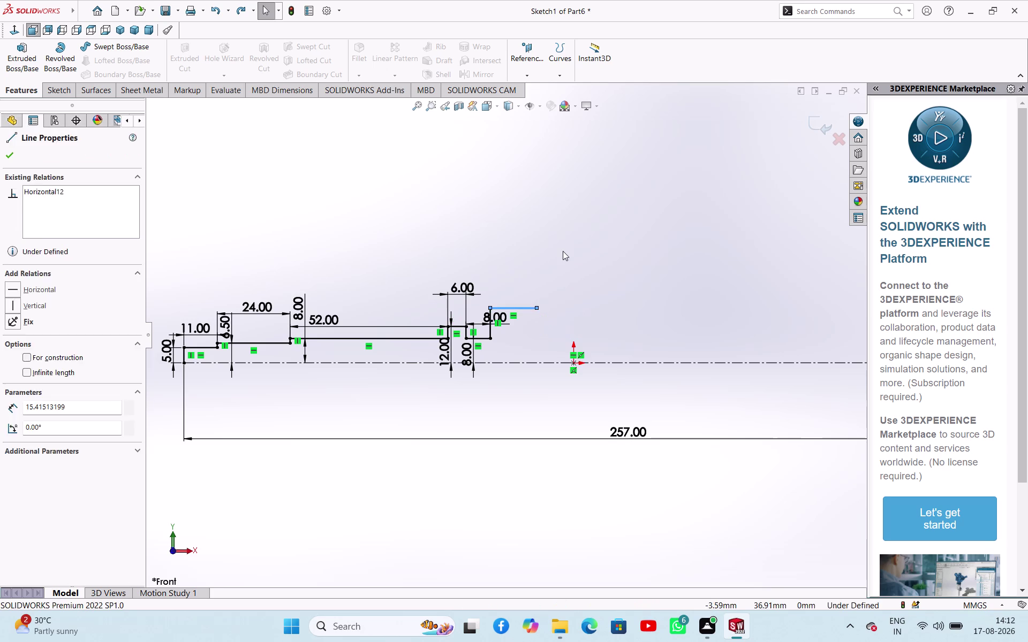
key(ctrl+z)
click(533, 297)
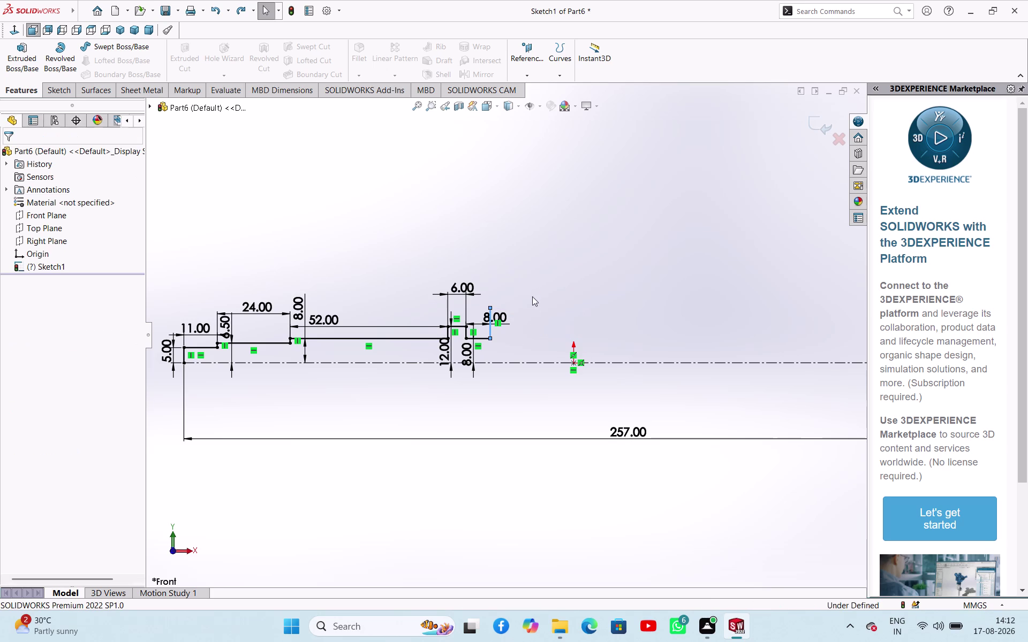
key(ctrl+z)
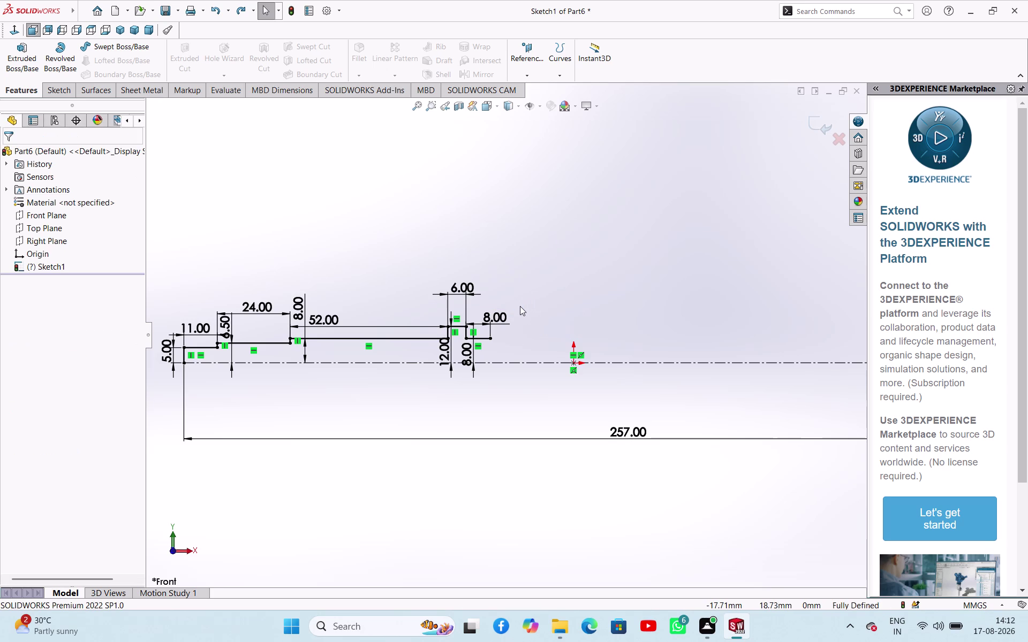
Open the 8.00 height dimension for editing.
scroll(down, 3)
scroll(up, 3)
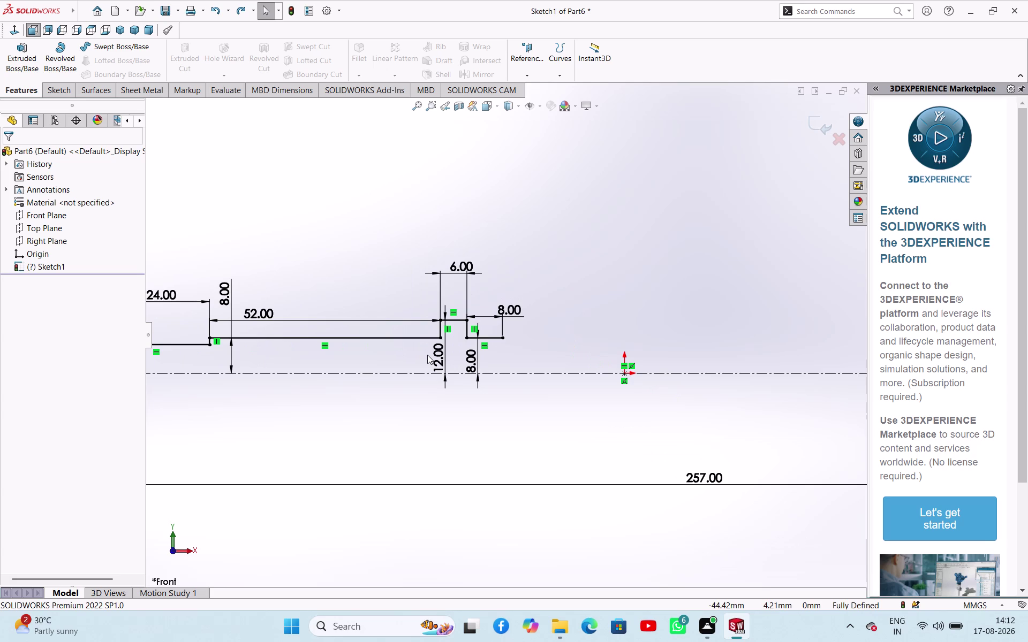
scroll(down, 3)
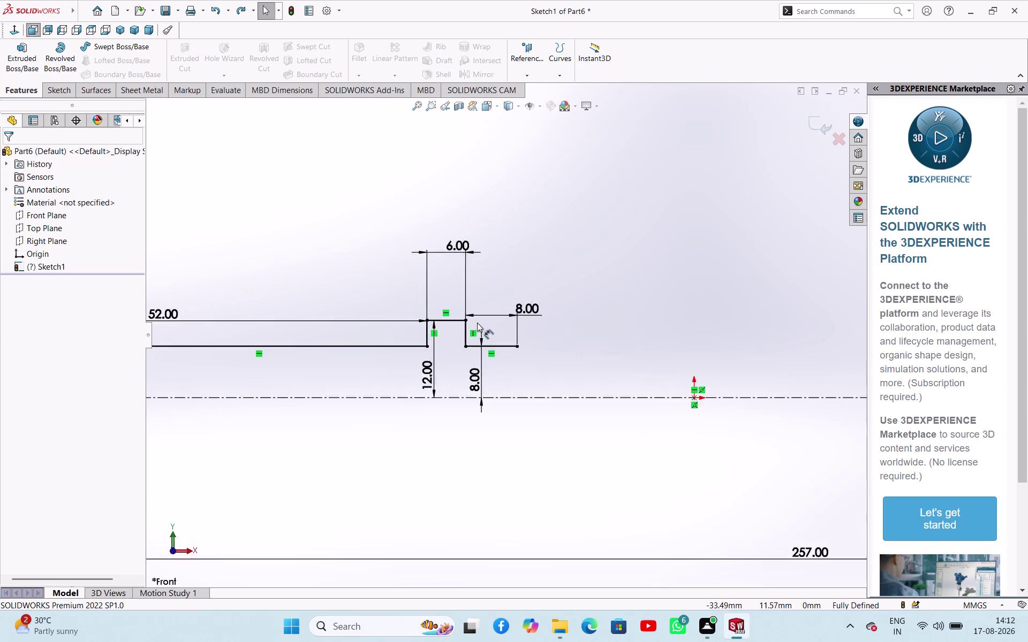
scroll(down, 3)
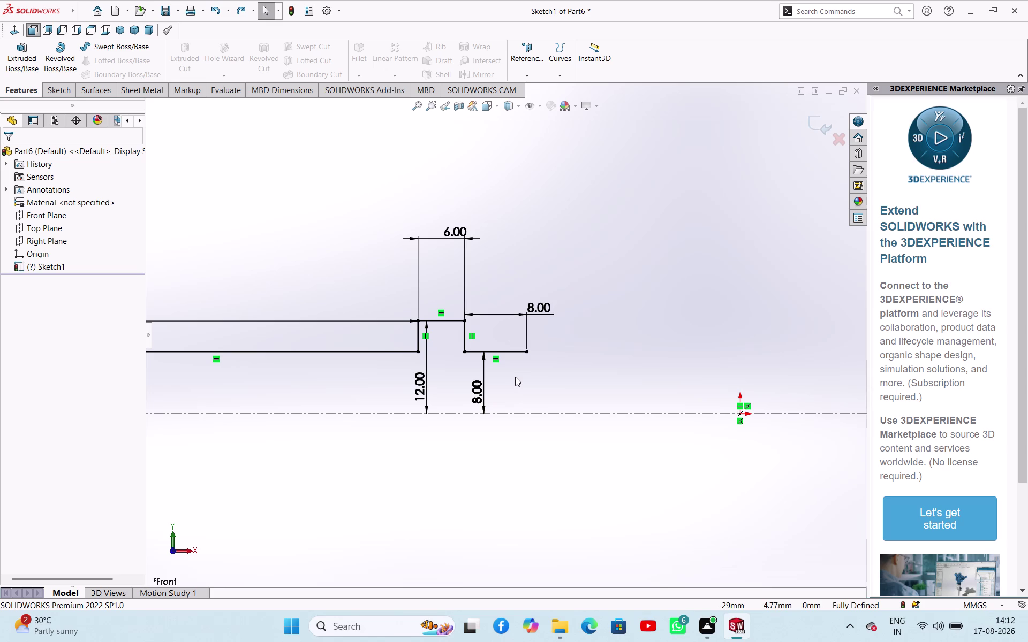
double_click(476, 382)
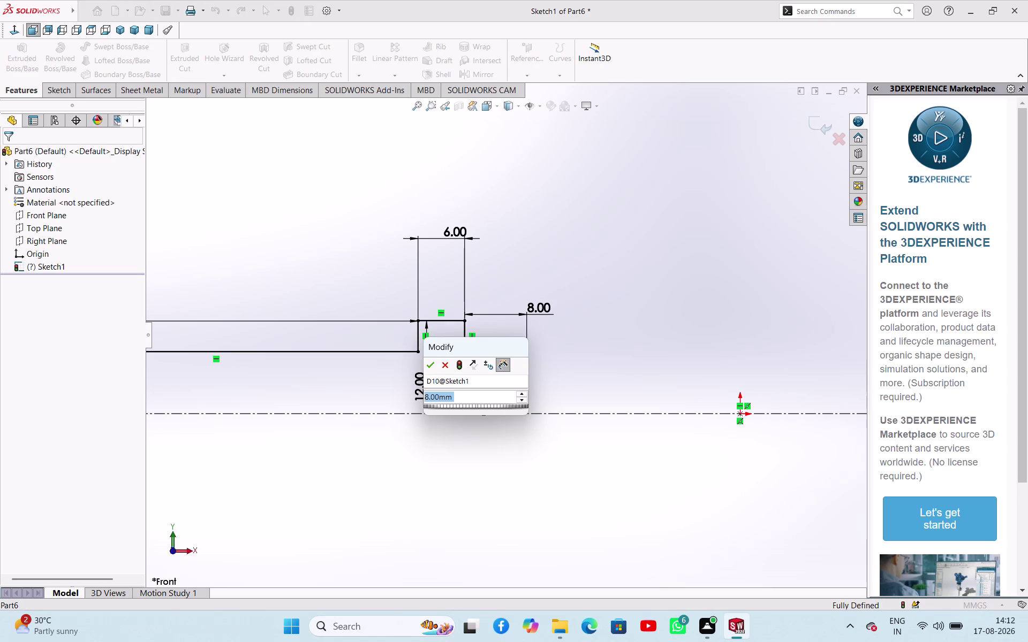